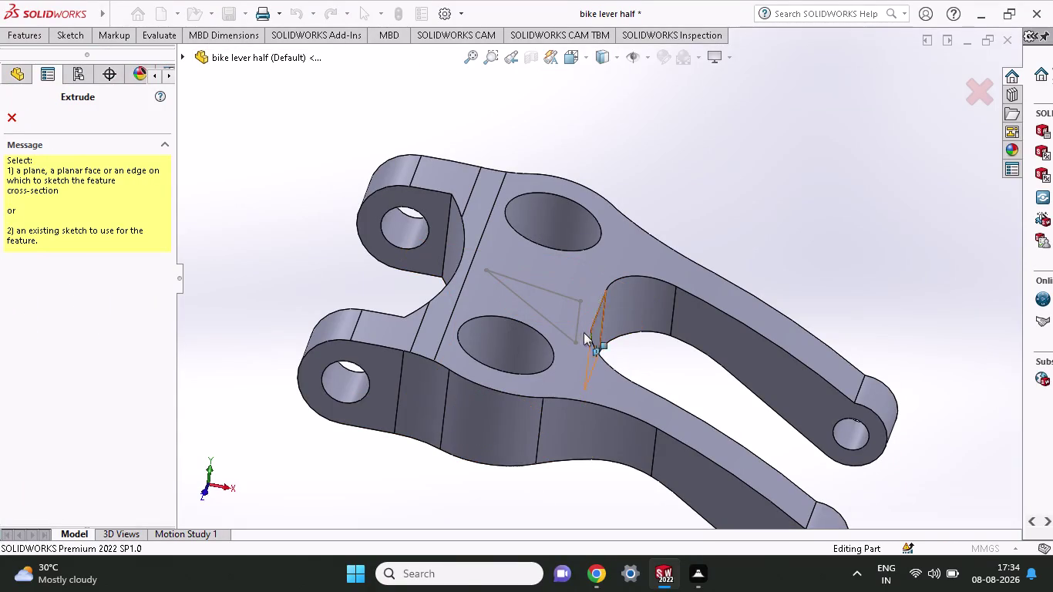
Select the triangular Sketch17, dismiss the low-memory warning and angle the view.
click(552, 293)
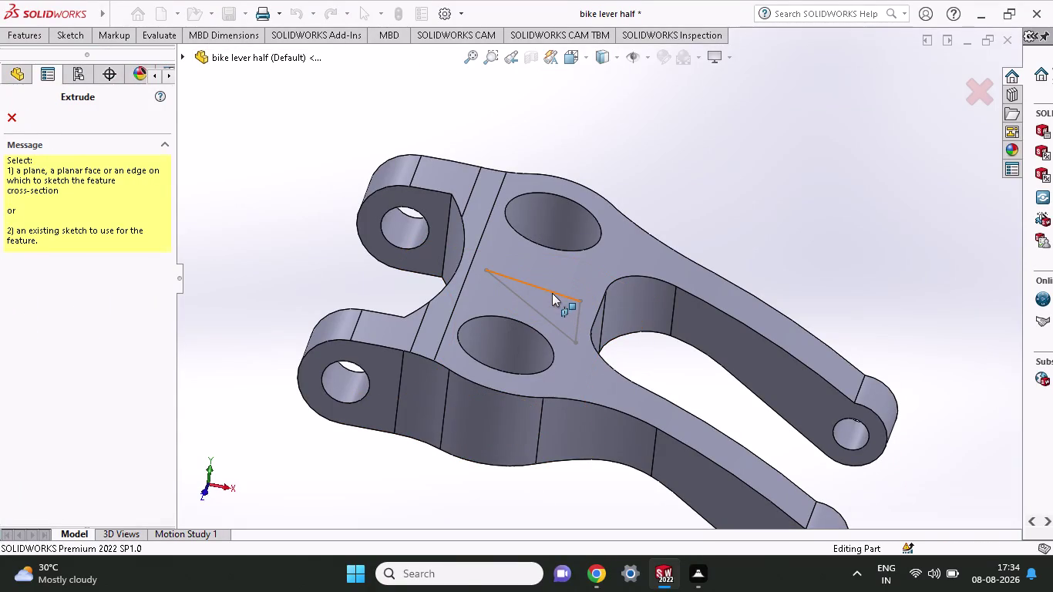
click(638, 178)
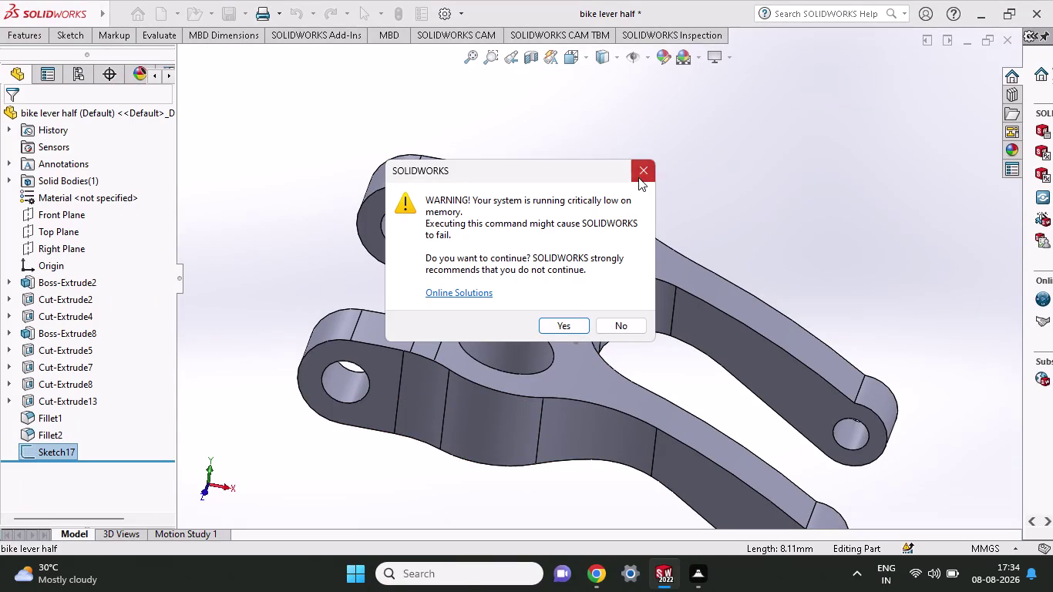
key(ctrl+z)
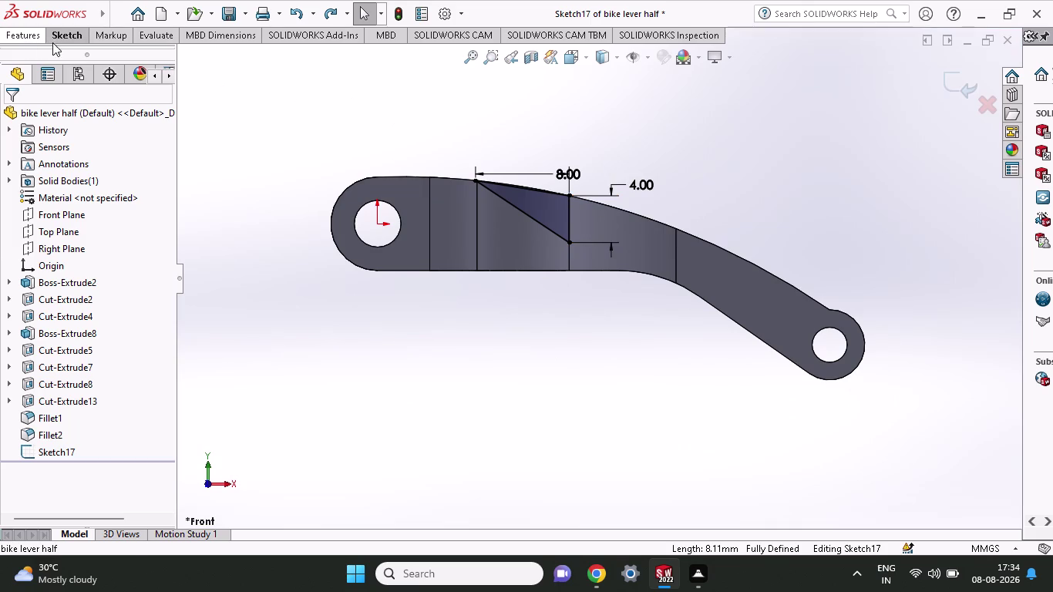
middle_drag(660, 138, 638, 181)
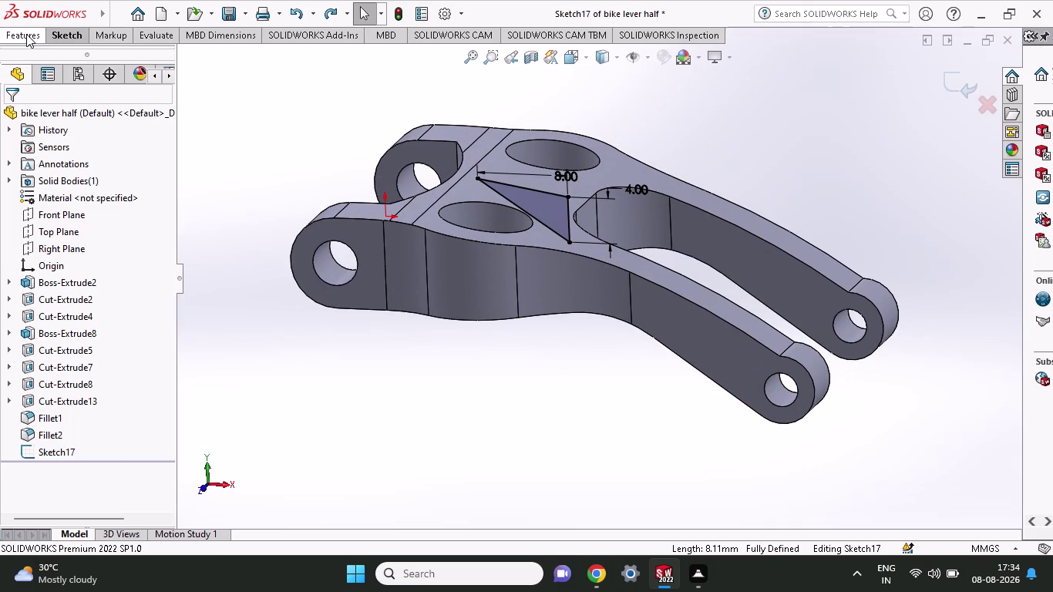
Start a 2.50 mm blind Extruded Cut from Sketch17.
click(26, 34)
click(227, 68)
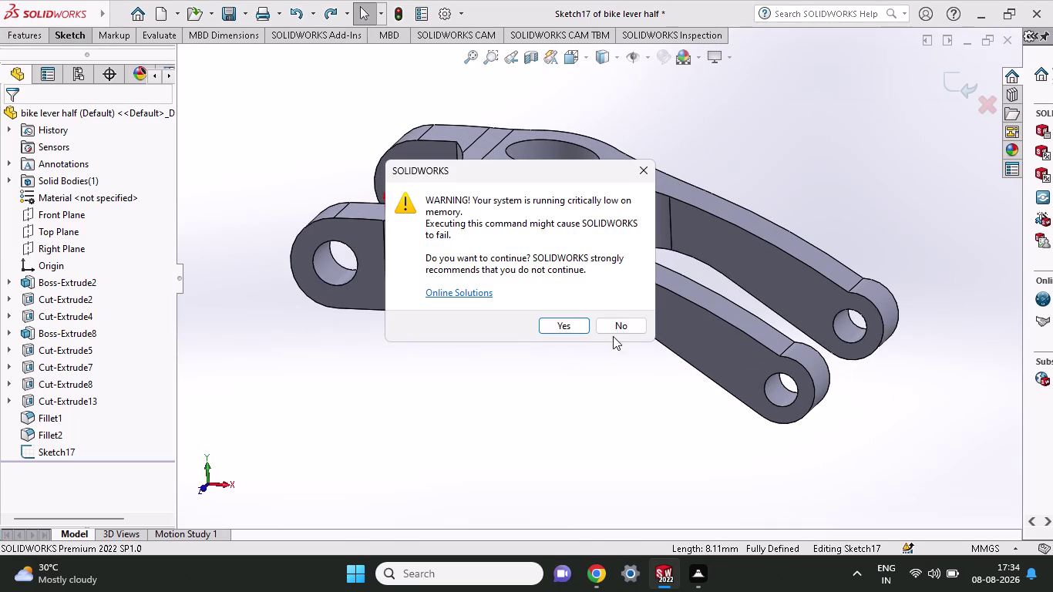
click(613, 329)
click(35, 30)
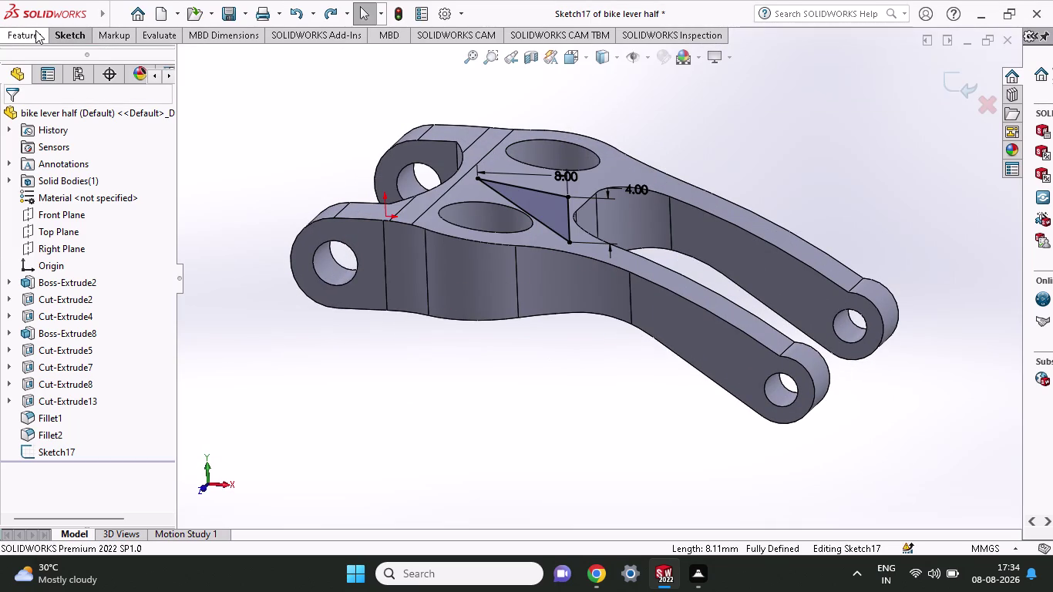
click(214, 77)
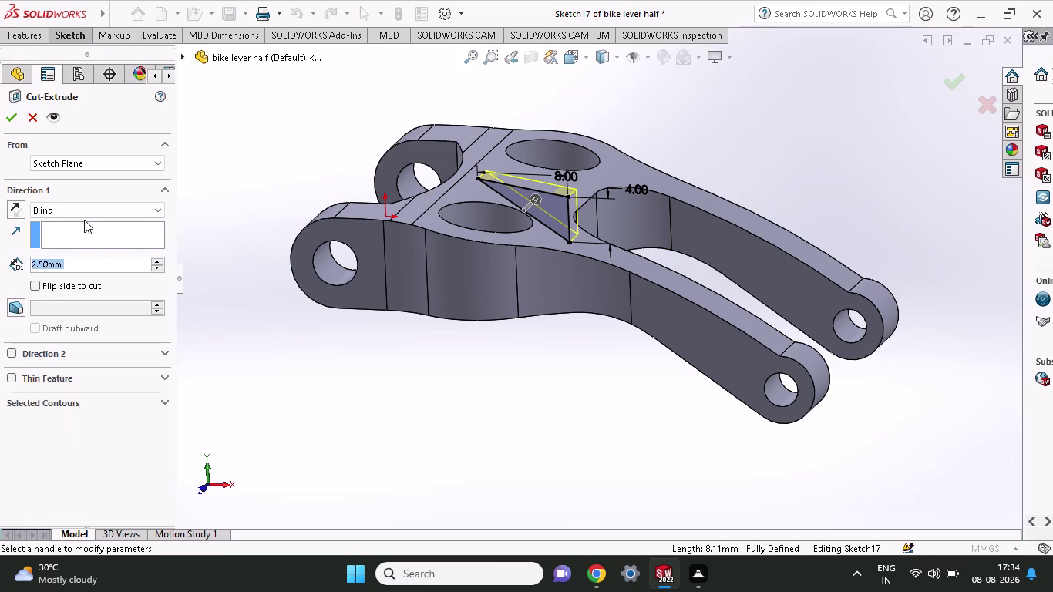
Extend the wedge cut 2.50 mm in Direction 2 as well.
click(9, 354)
click(12, 112)
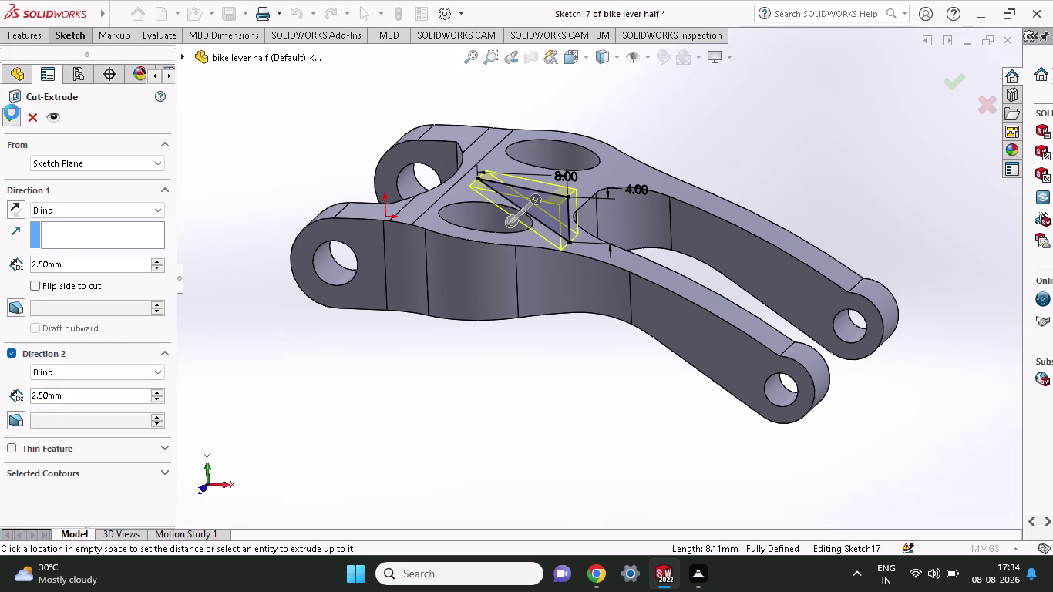
click(543, 99)
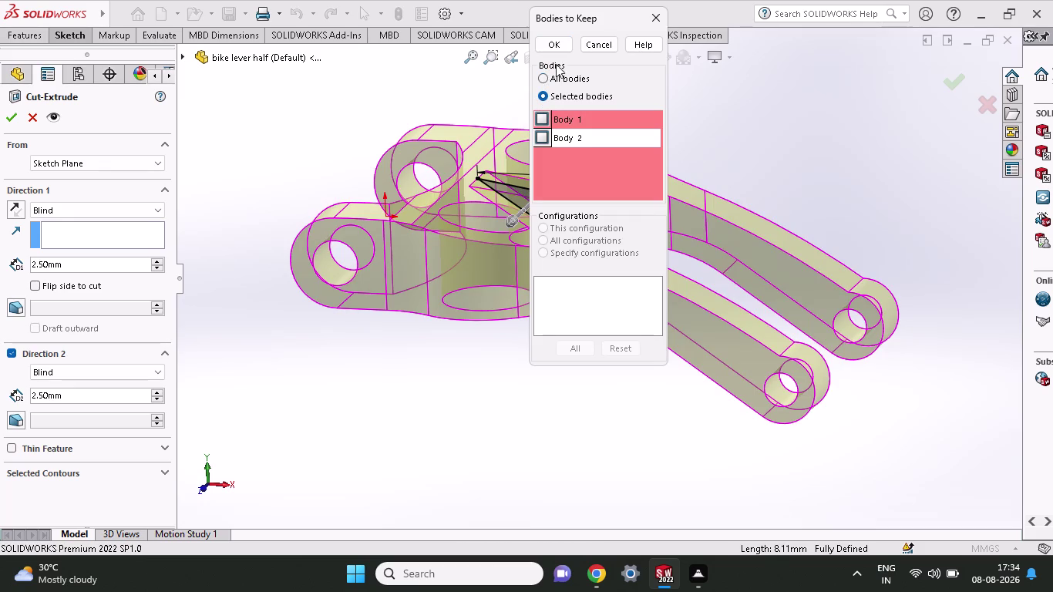
Keep both Body 1 and Body 2 and finish the cut as Cut-Extrude15.
click(557, 47)
click(557, 47)
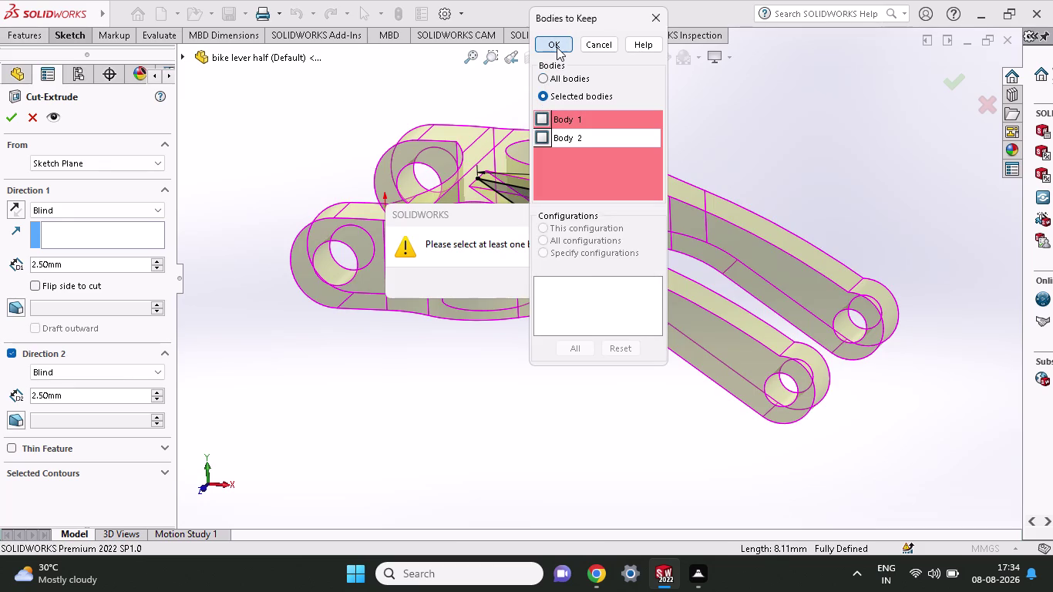
click(542, 117)
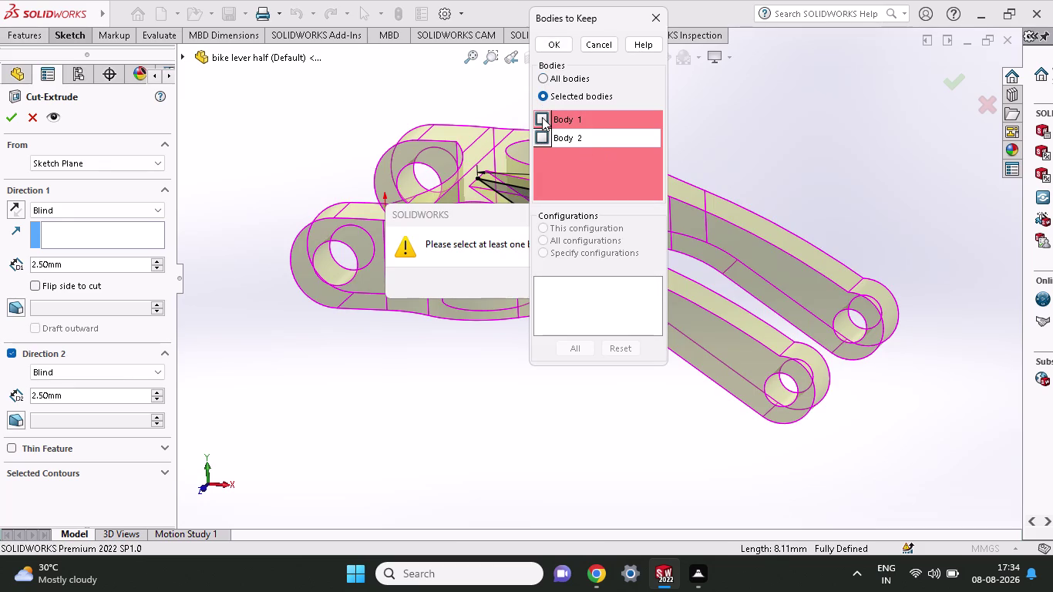
click(544, 134)
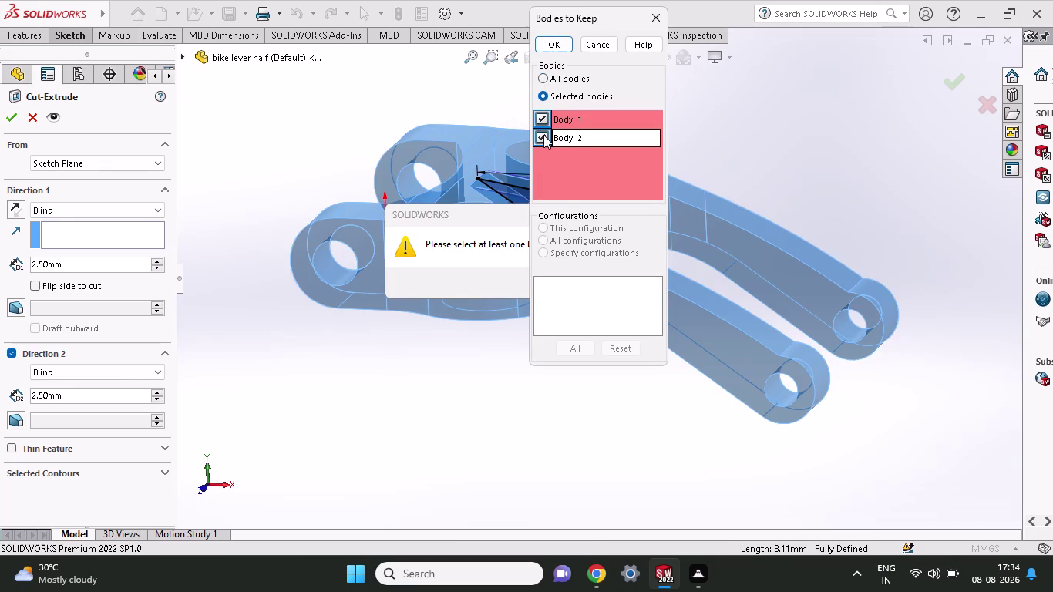
click(566, 348)
click(557, 45)
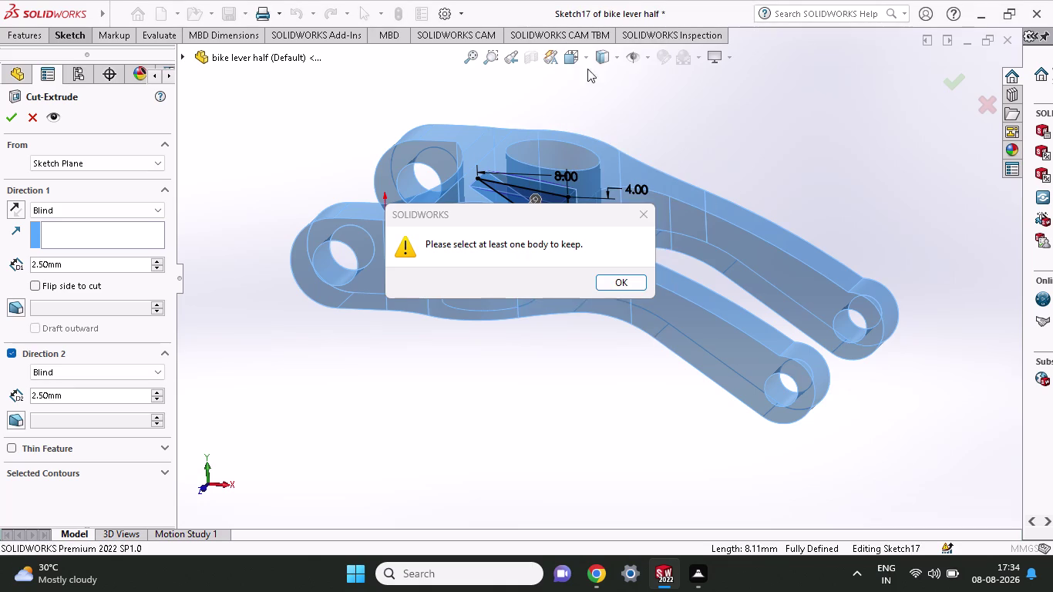
click(617, 283)
click(616, 283)
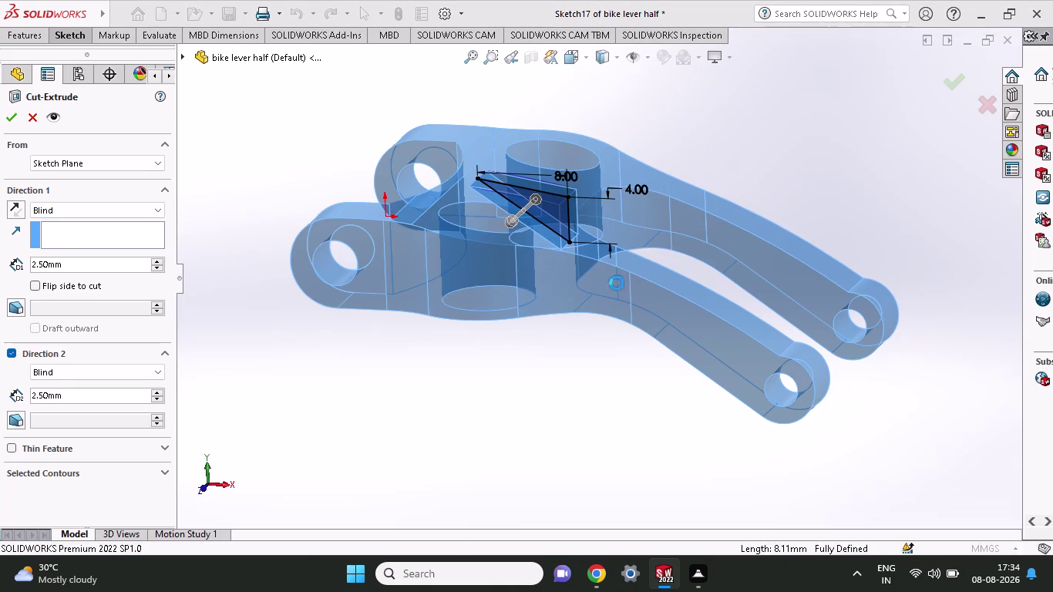
middle_drag(800, 157, 775, 225)
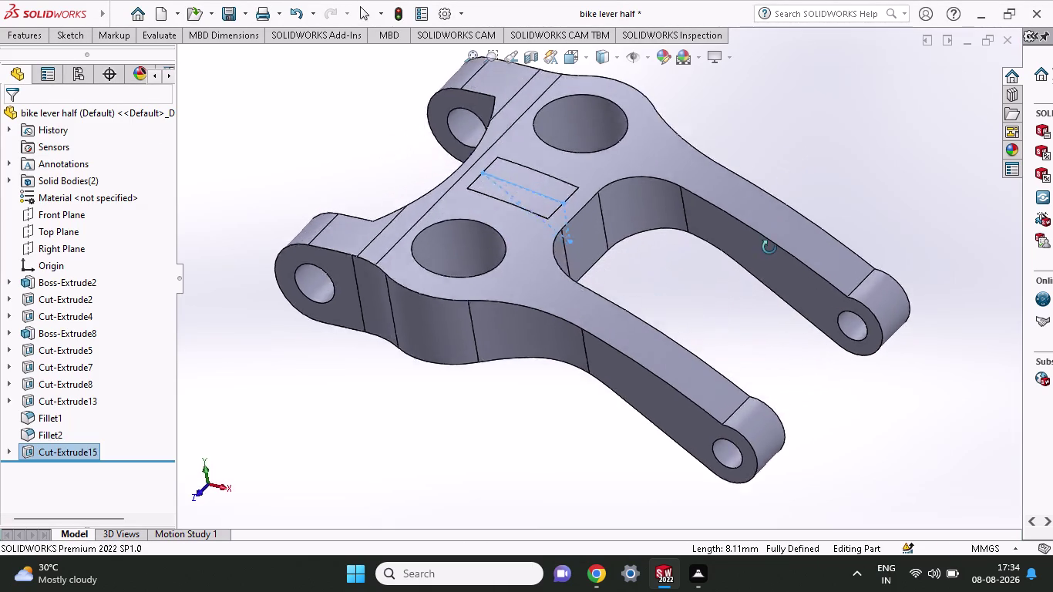
middle_drag(776, 225, 835, 207)
middle_drag(835, 208, 768, 160)
Undo Cut-Extrude15 and dismiss the low-memory warning.
key(ctrl+z)
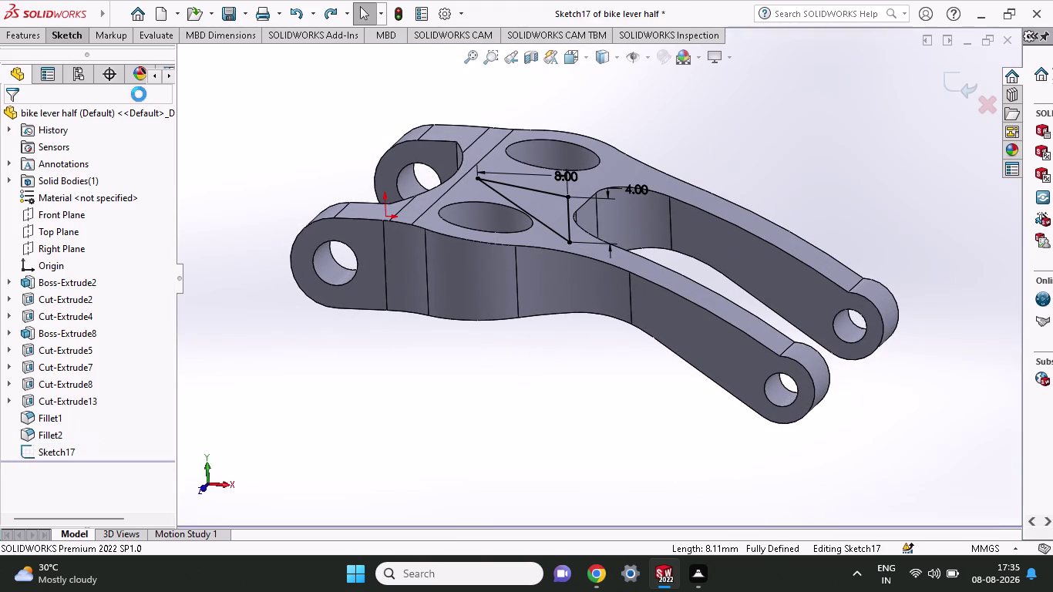
click(67, 40)
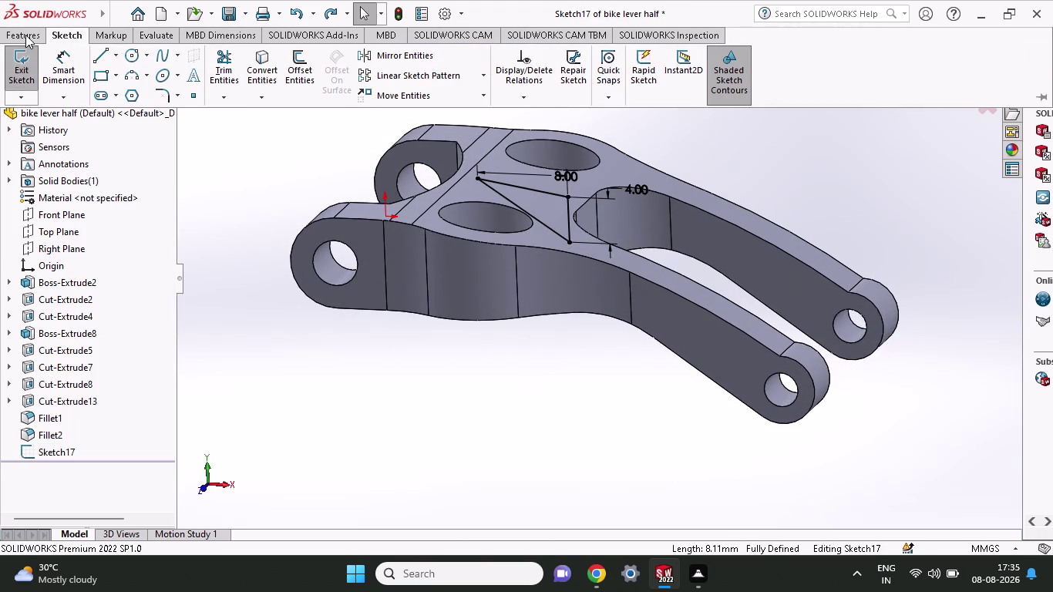
click(25, 35)
click(230, 75)
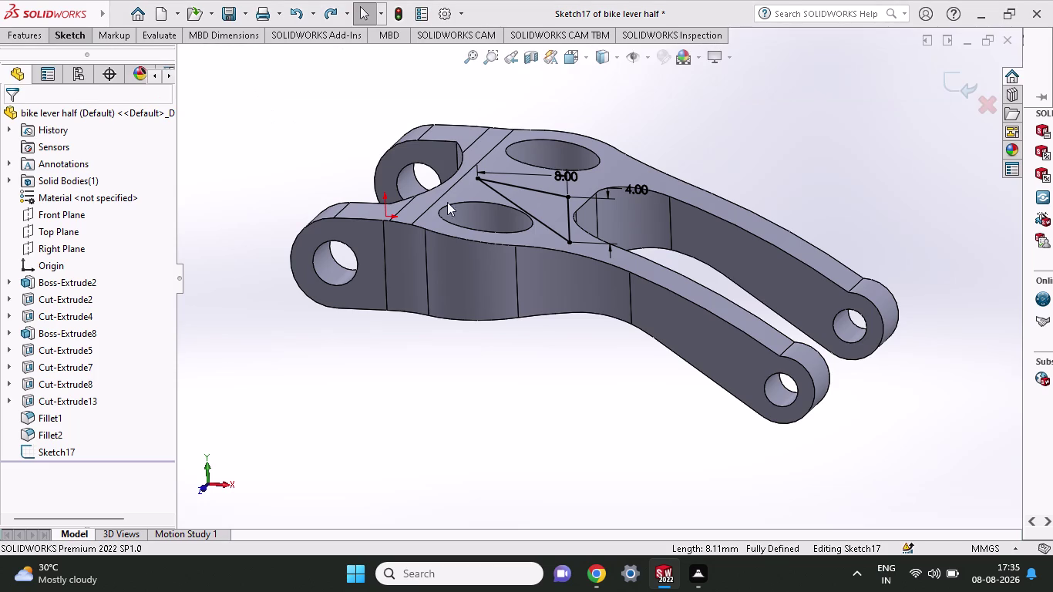
click(602, 323)
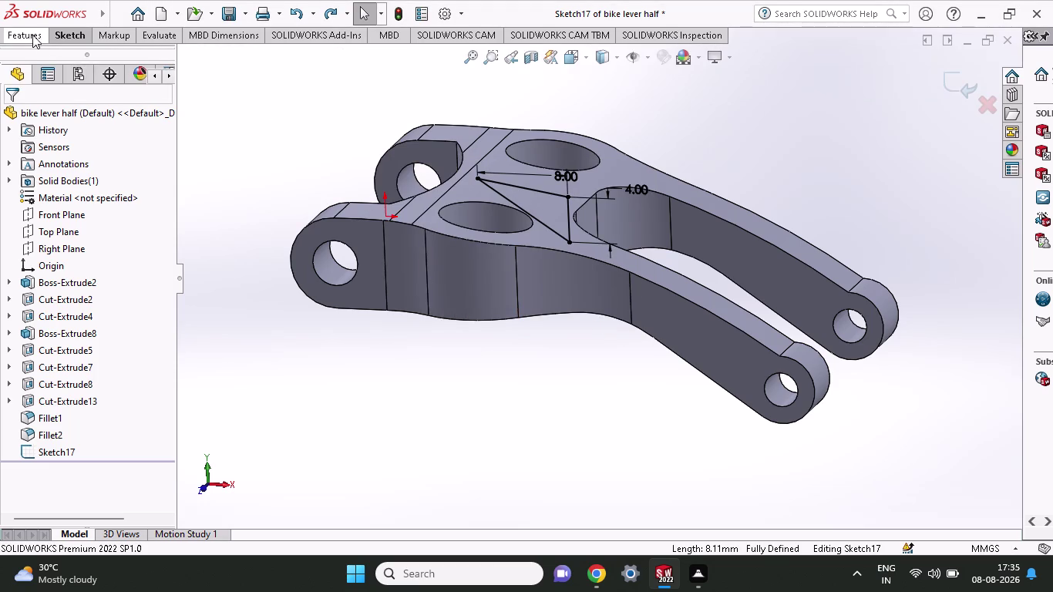
Recreate the Sketch17 Extruded Cut at 2.50 mm in both directions.
click(33, 34)
click(218, 63)
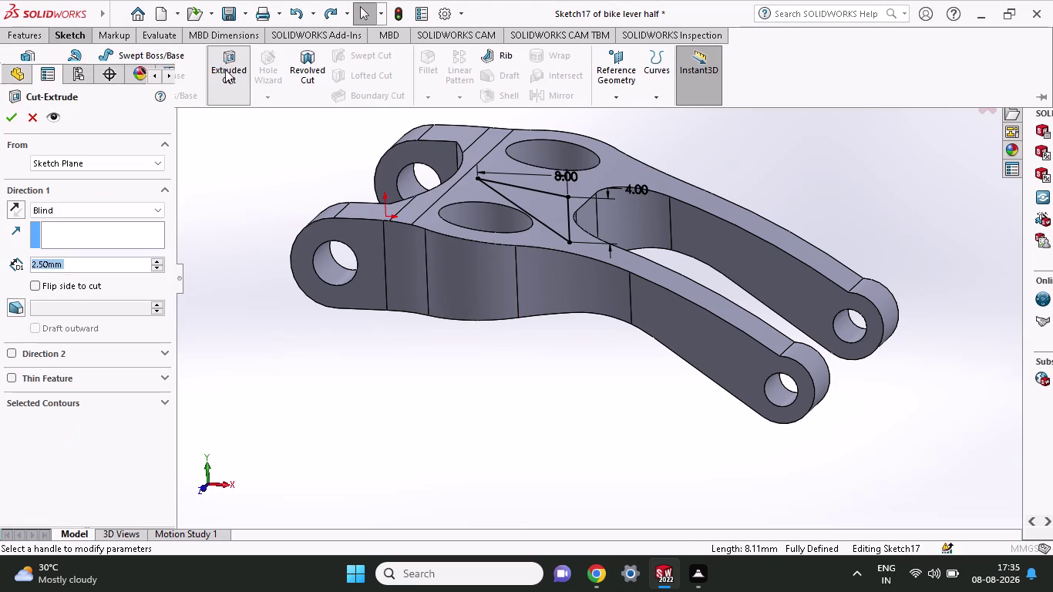
middle_drag(866, 155, 849, 205)
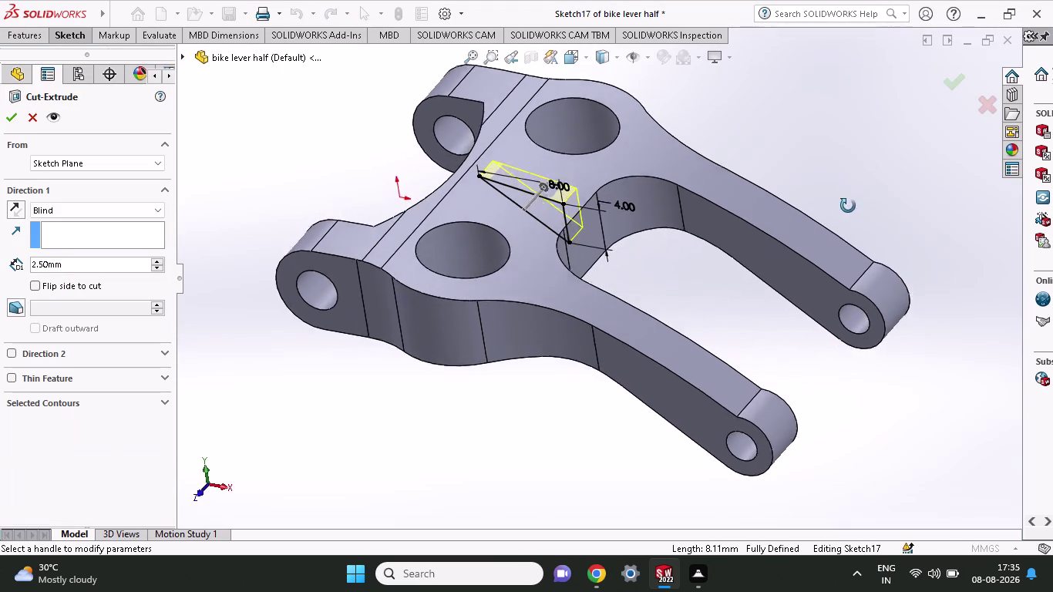
middle_drag(849, 205, 849, 205)
scroll(down, 3)
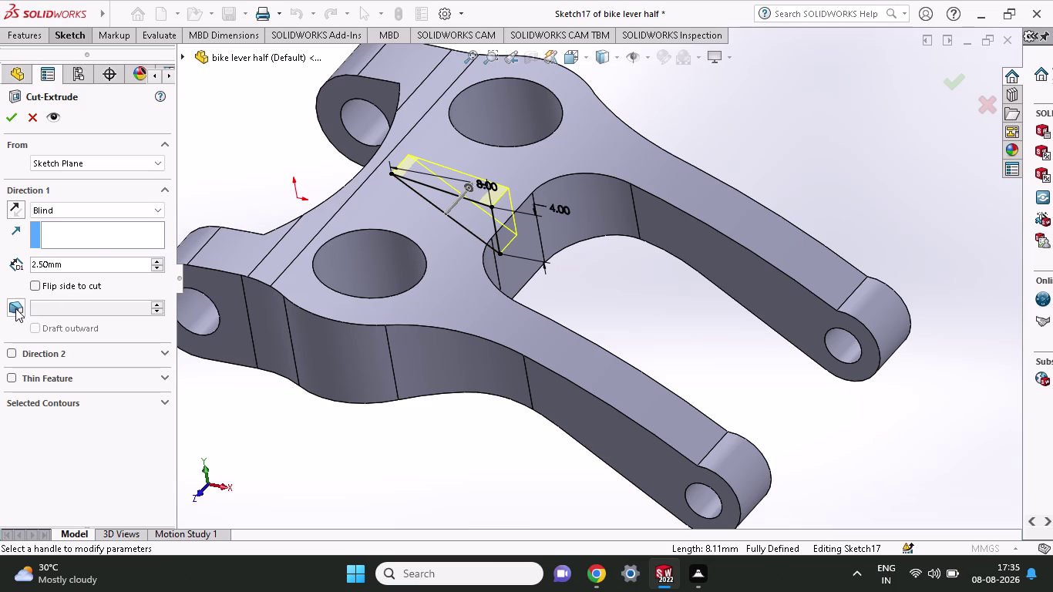
click(4, 351)
click(11, 353)
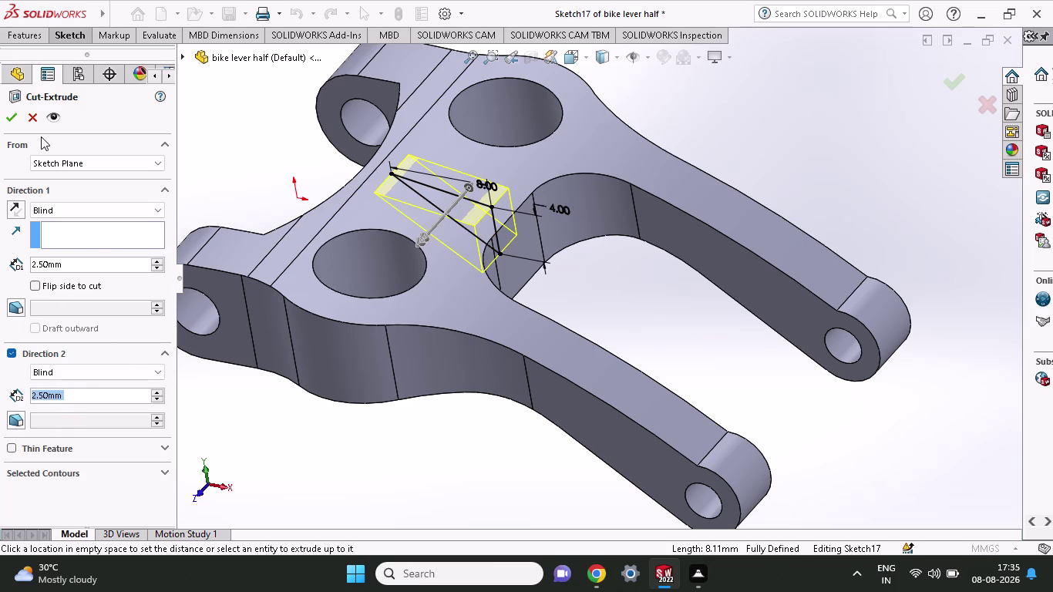
click(6, 117)
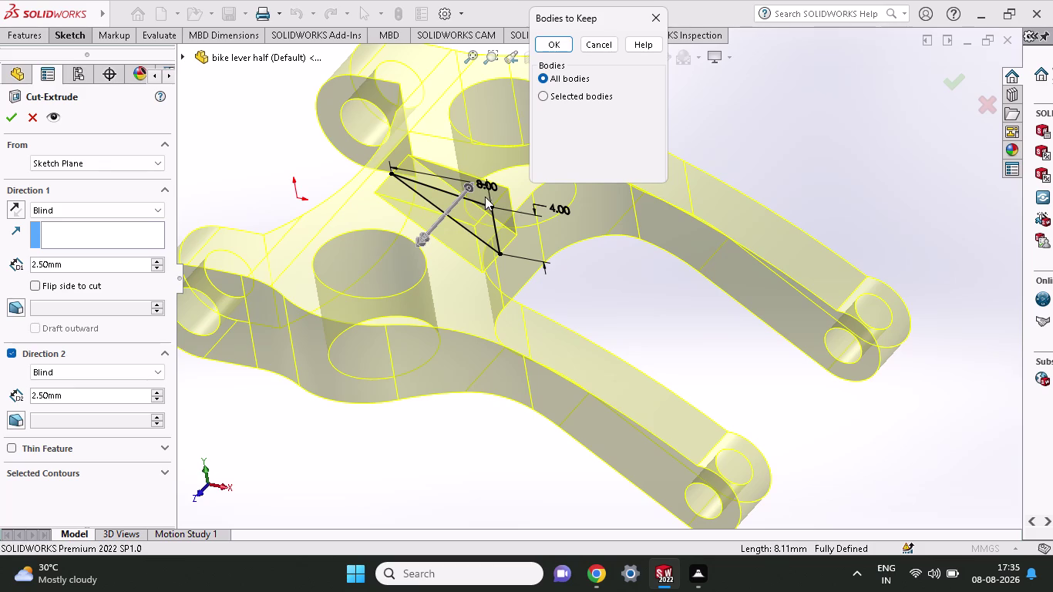
Keep only Body 2 to apply Cut-Extrude16, then undo the resulting sliver.
click(549, 94)
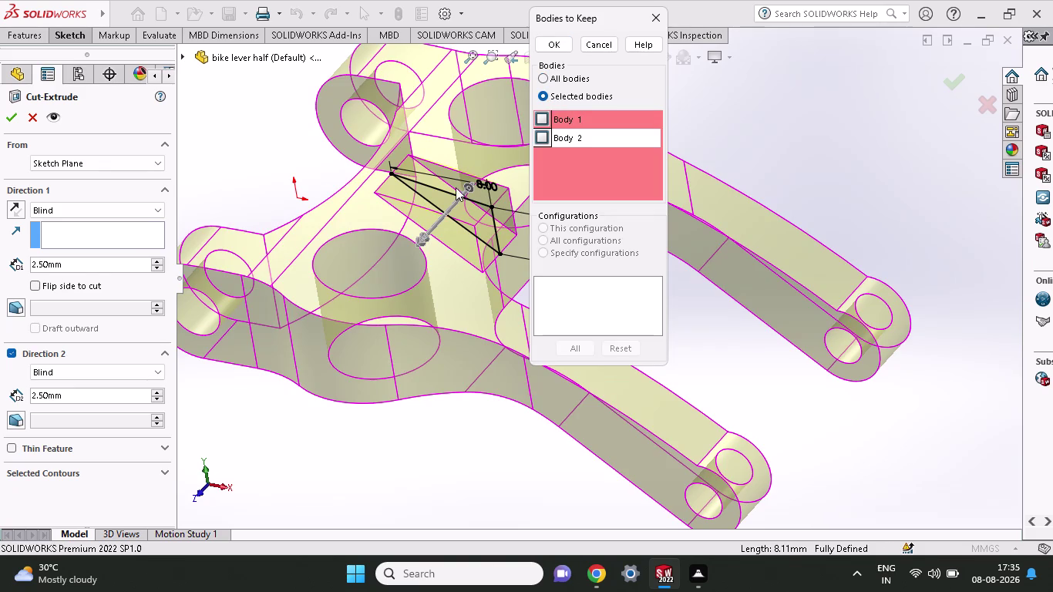
click(539, 119)
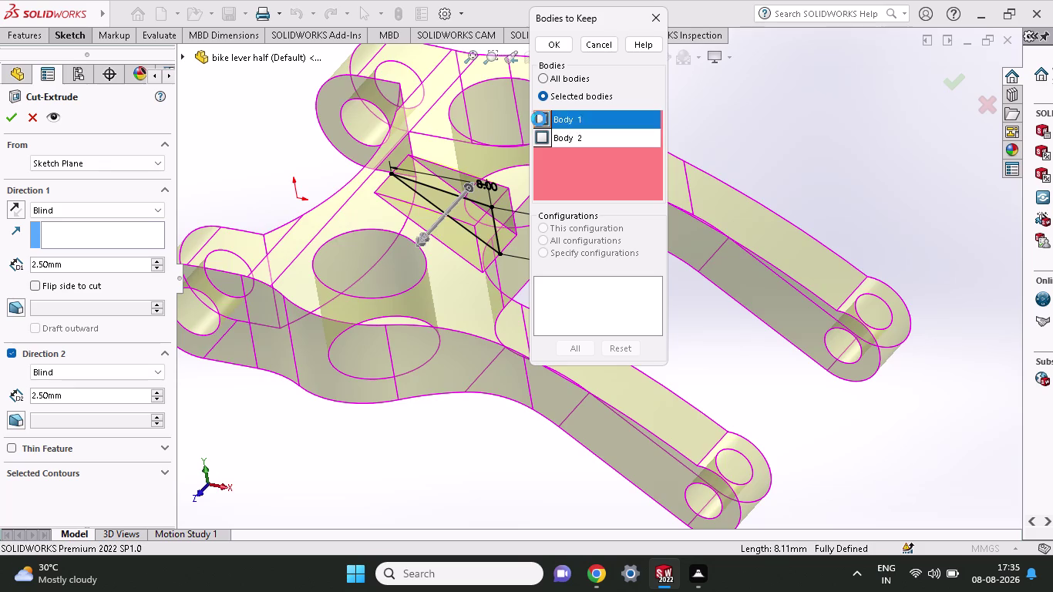
click(544, 137)
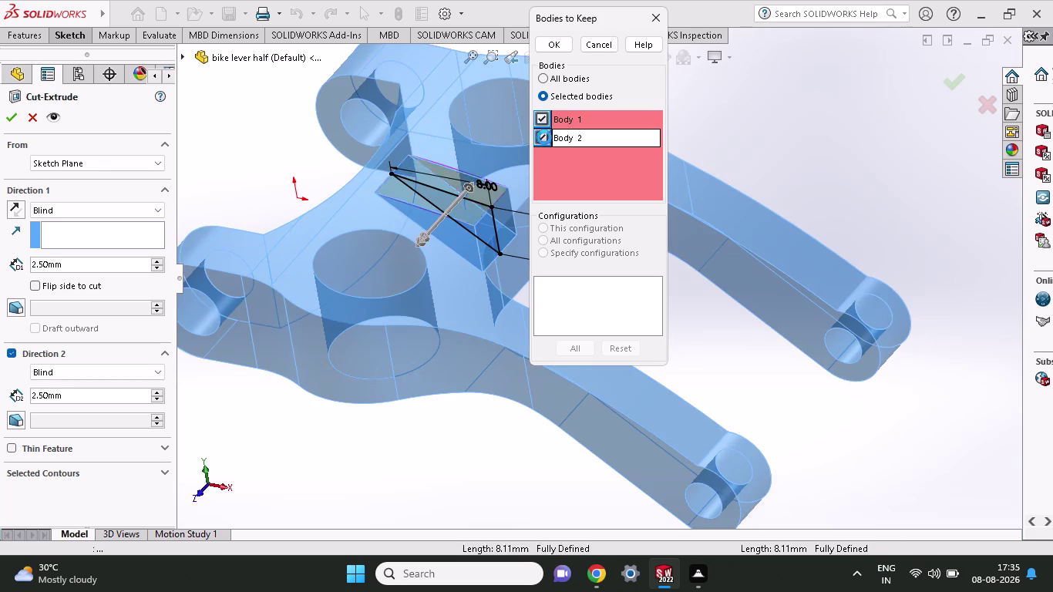
click(548, 118)
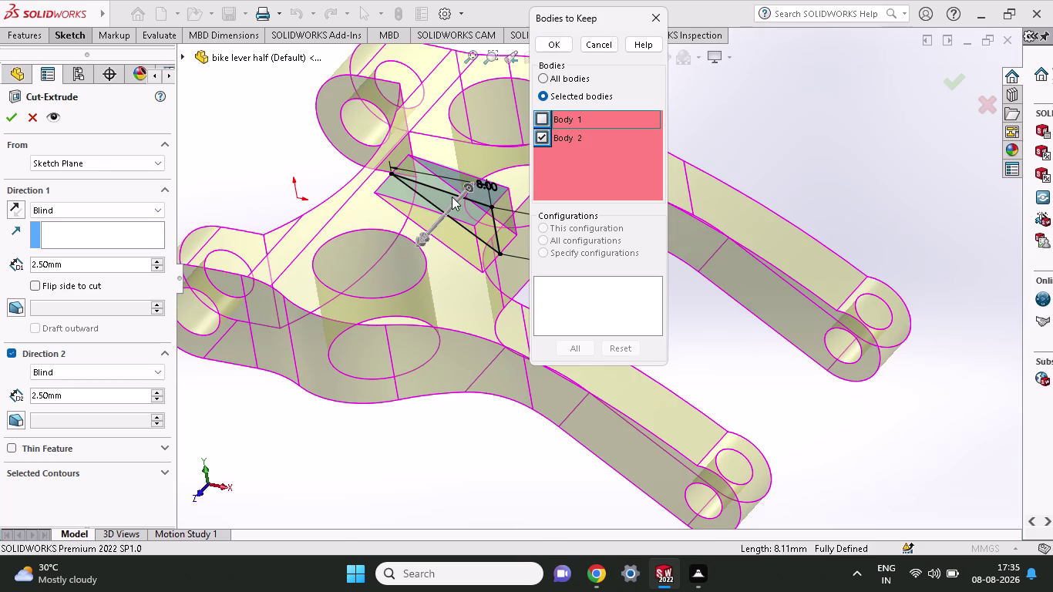
click(544, 116)
click(545, 138)
click(544, 138)
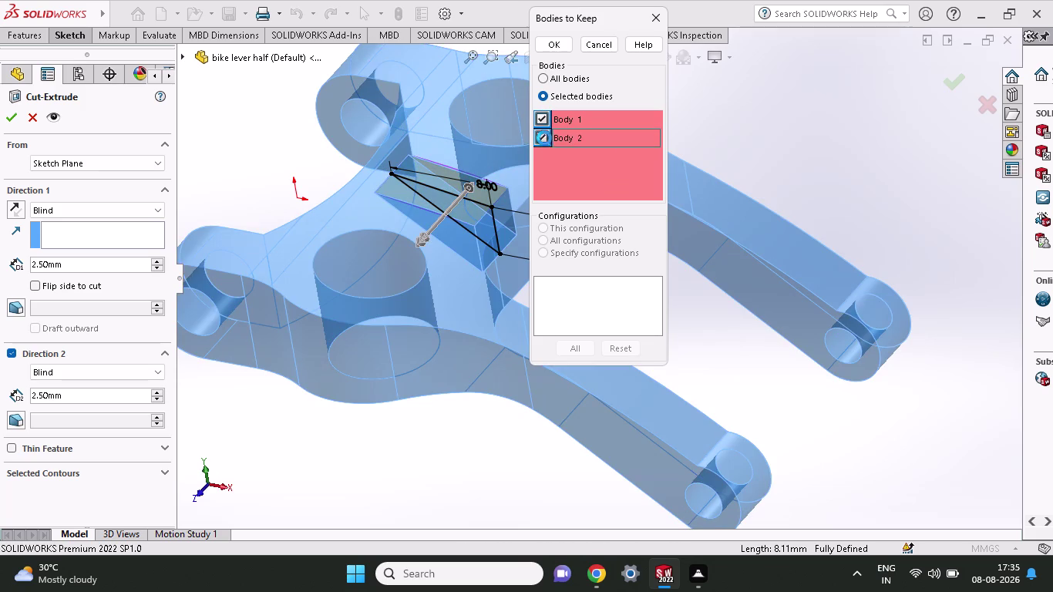
click(542, 120)
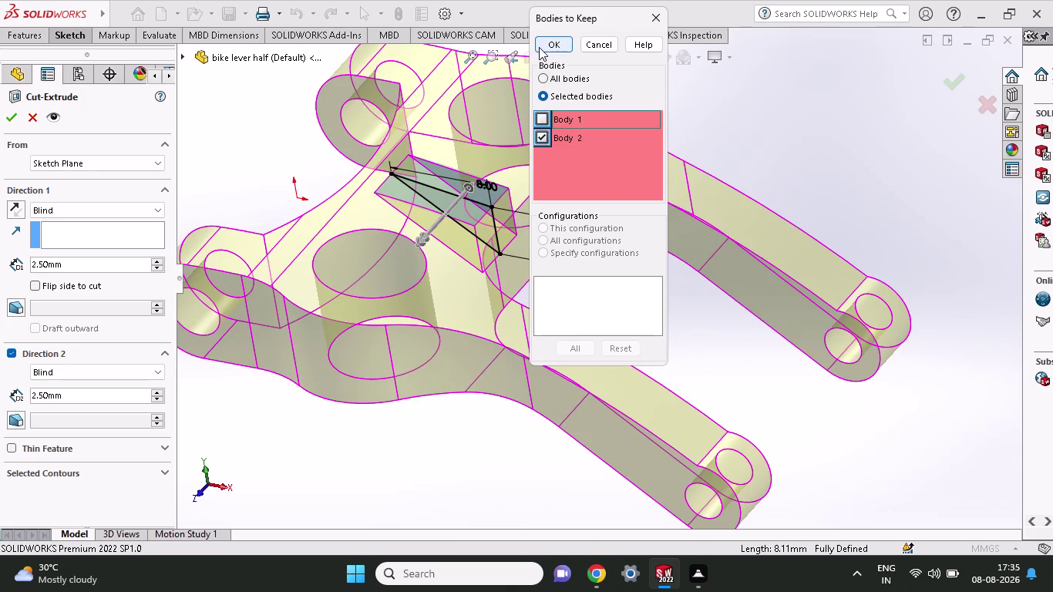
click(539, 46)
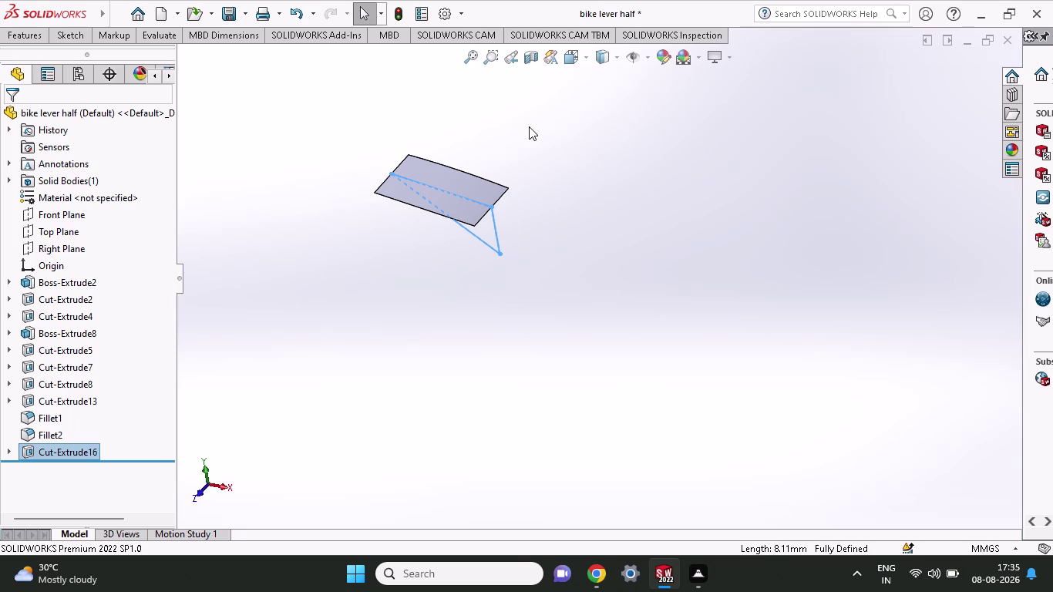
key(ctrl+z)
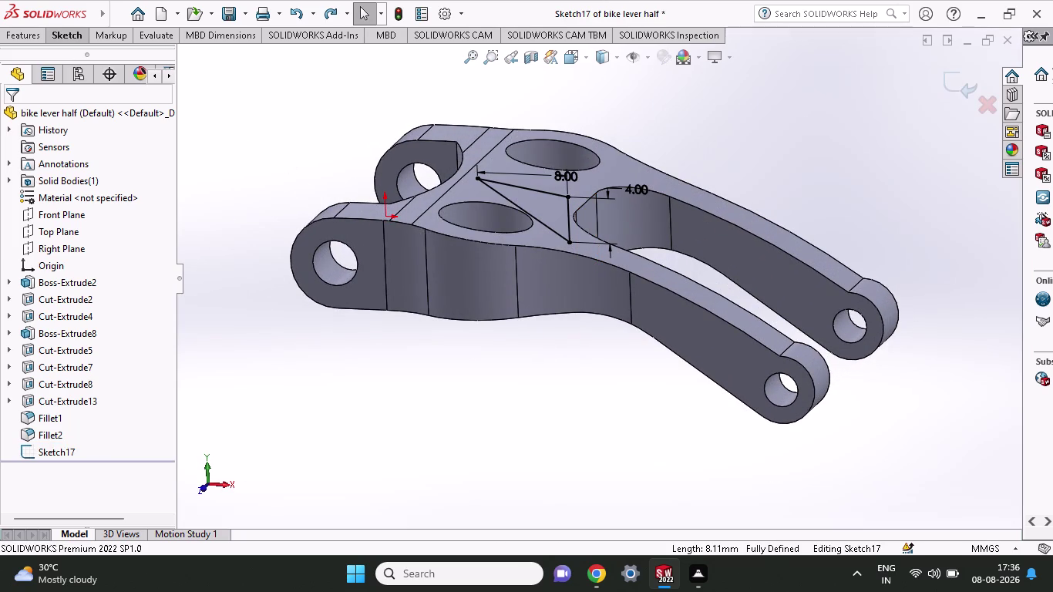
Start an Extruded Cut from Sketch17 at 2.50 mm in both directions.
click(77, 38)
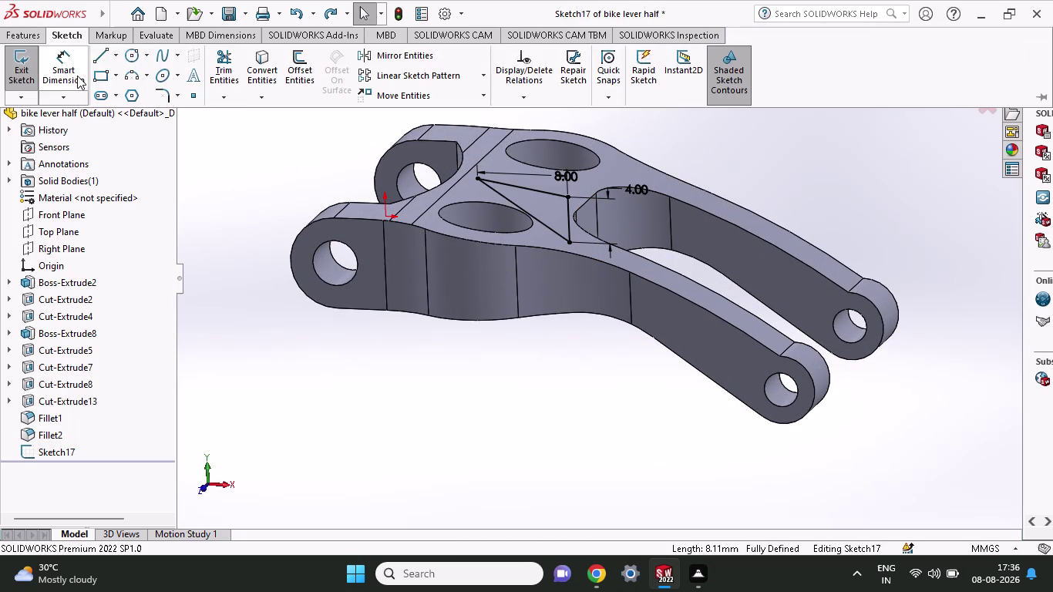
click(21, 30)
click(224, 63)
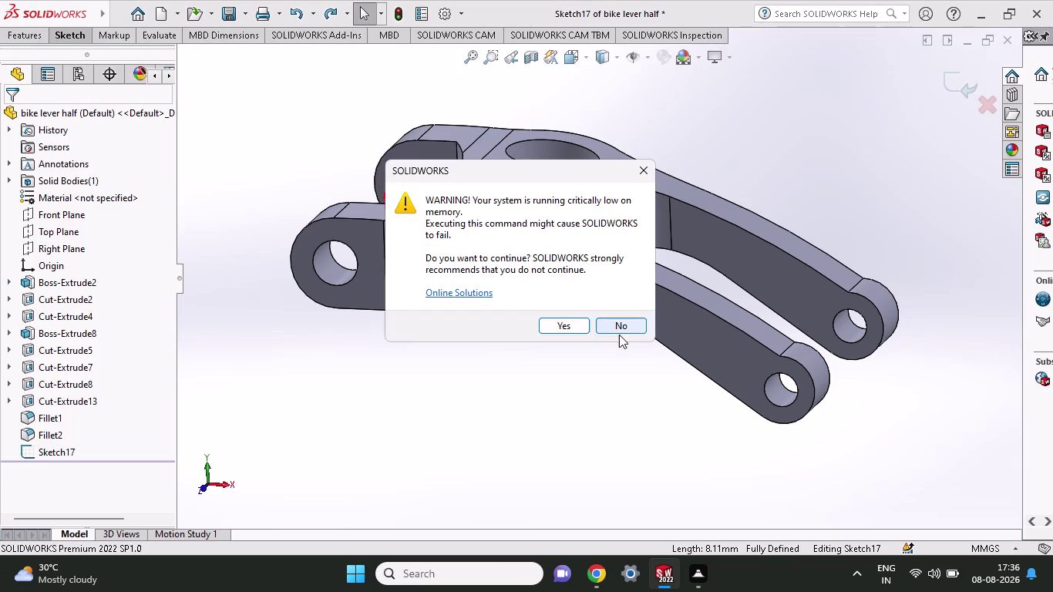
click(613, 326)
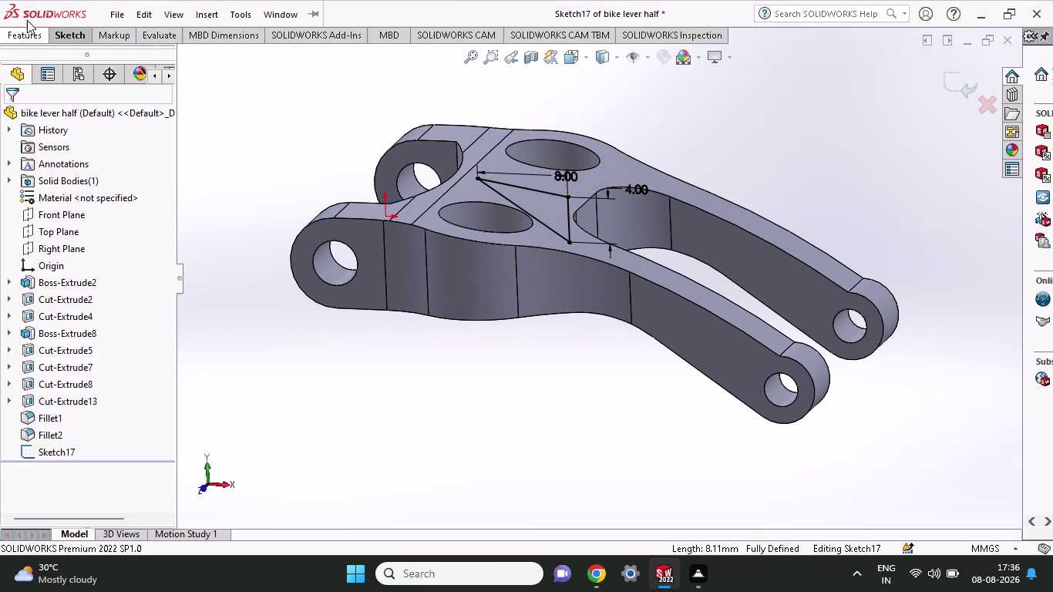
click(27, 28)
click(242, 67)
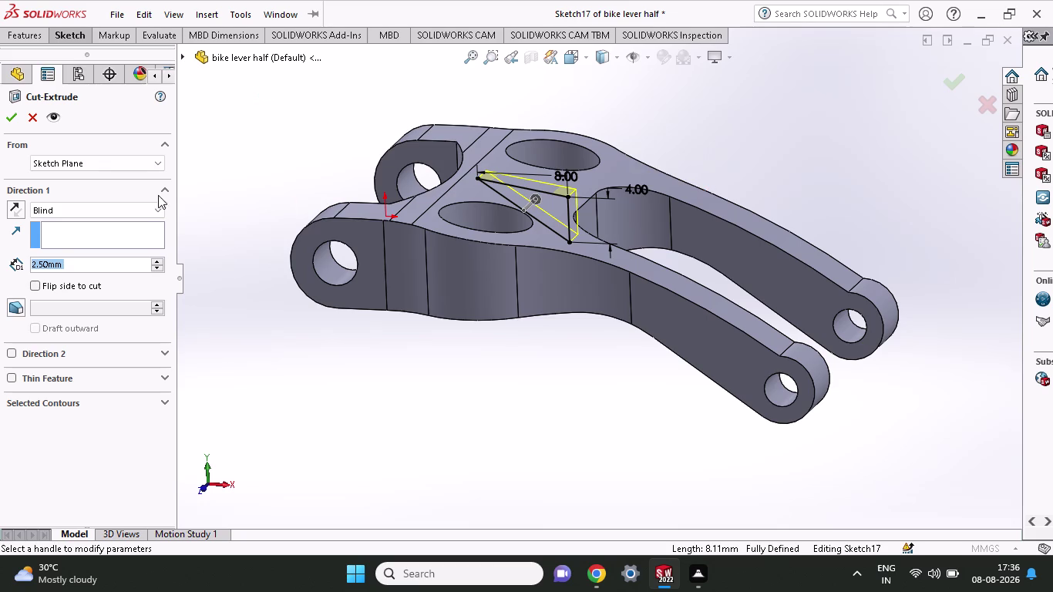
click(15, 354)
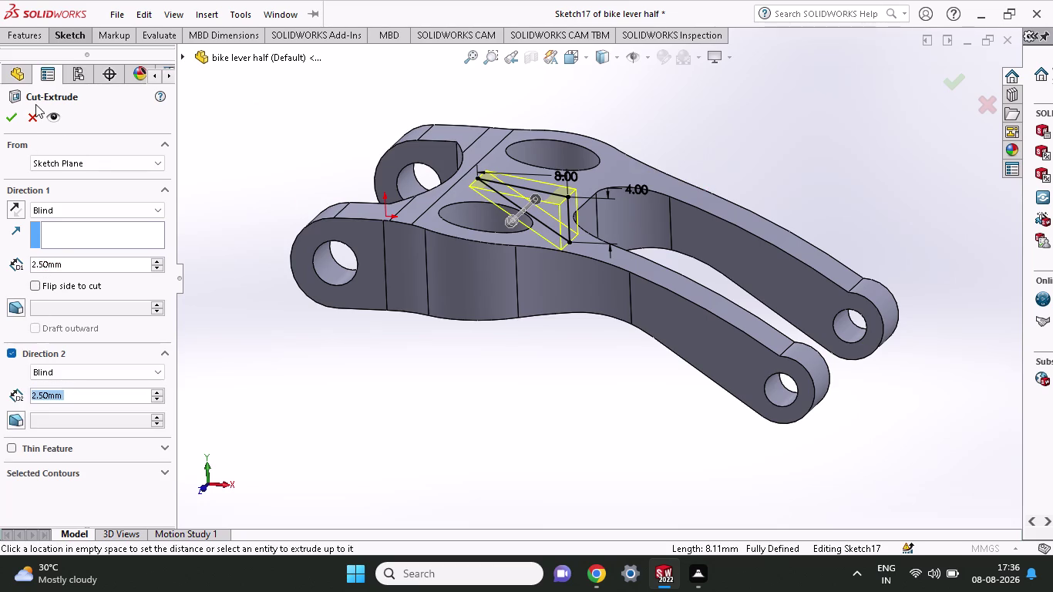
click(13, 117)
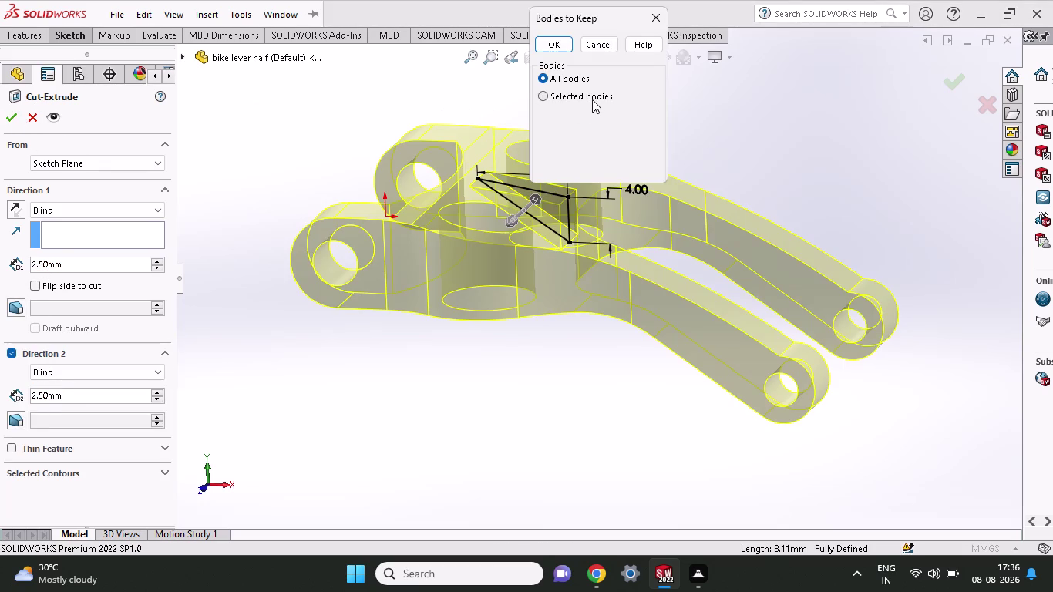
Keep Body 1 and Body 2 selected, creating Cut-Extrude17.
click(577, 98)
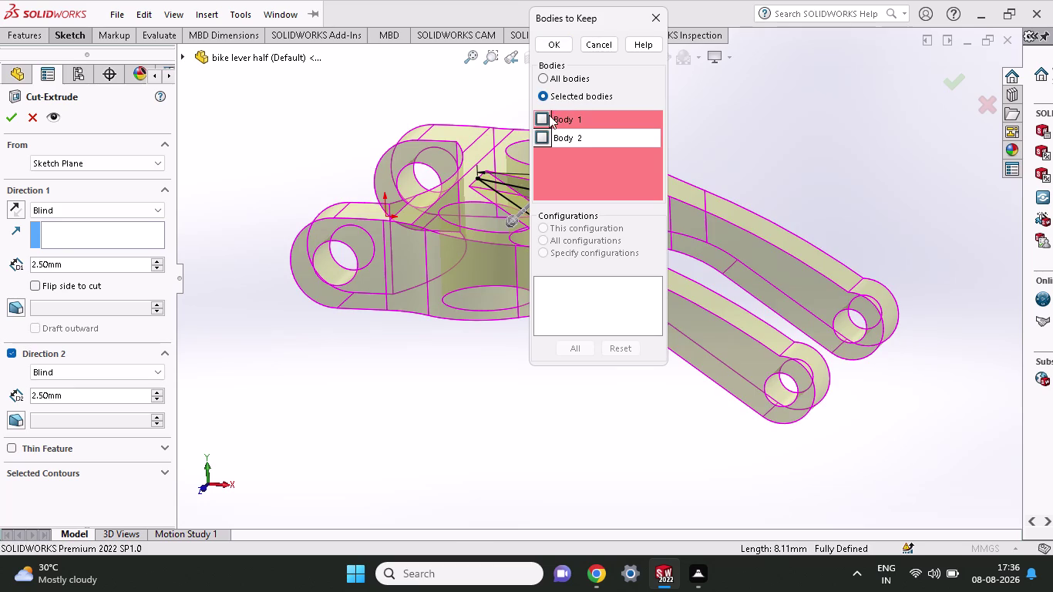
click(544, 119)
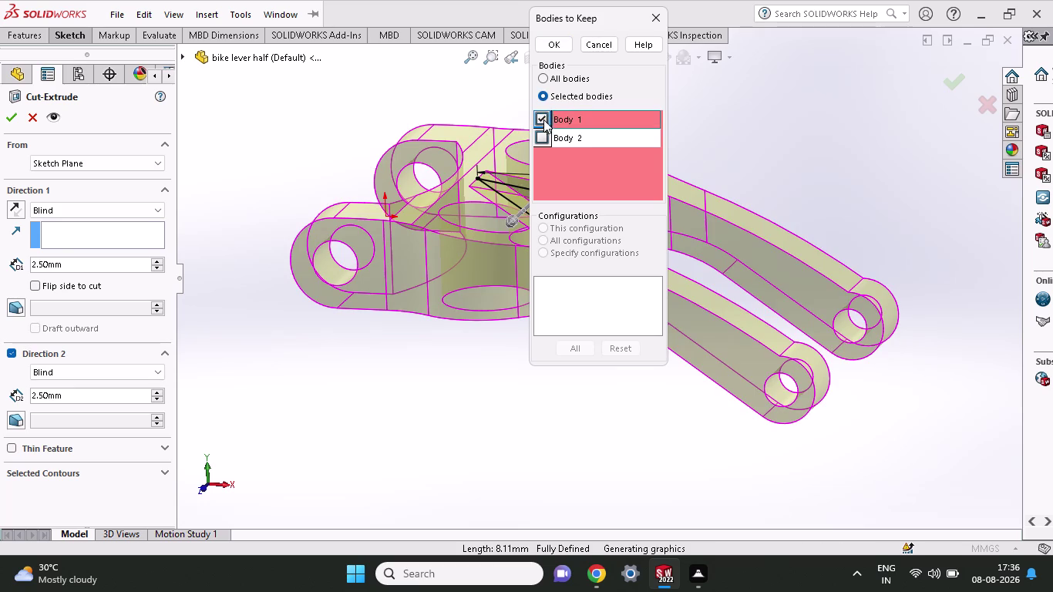
click(543, 138)
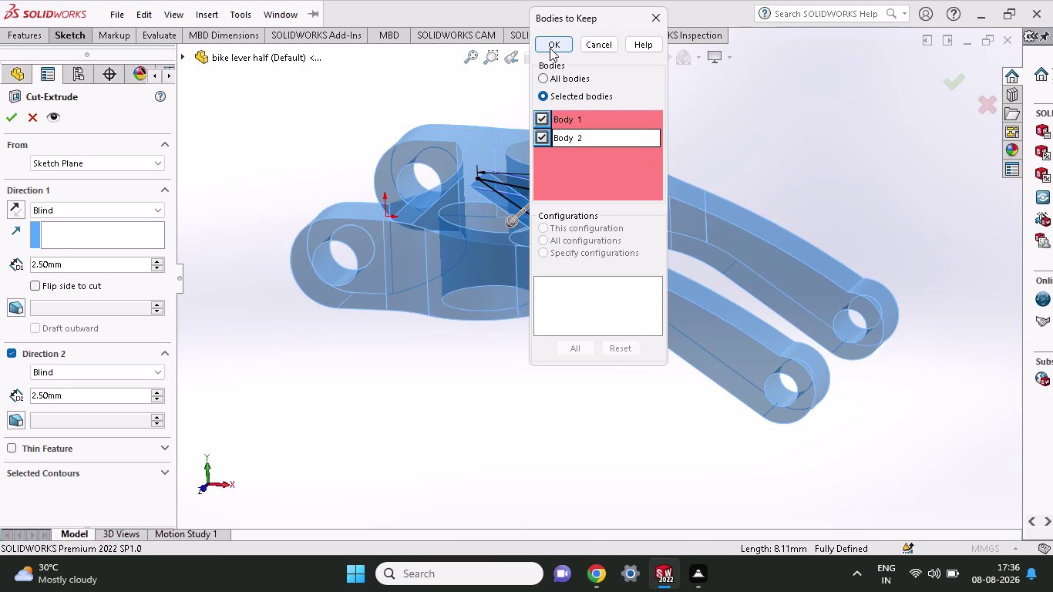
click(540, 43)
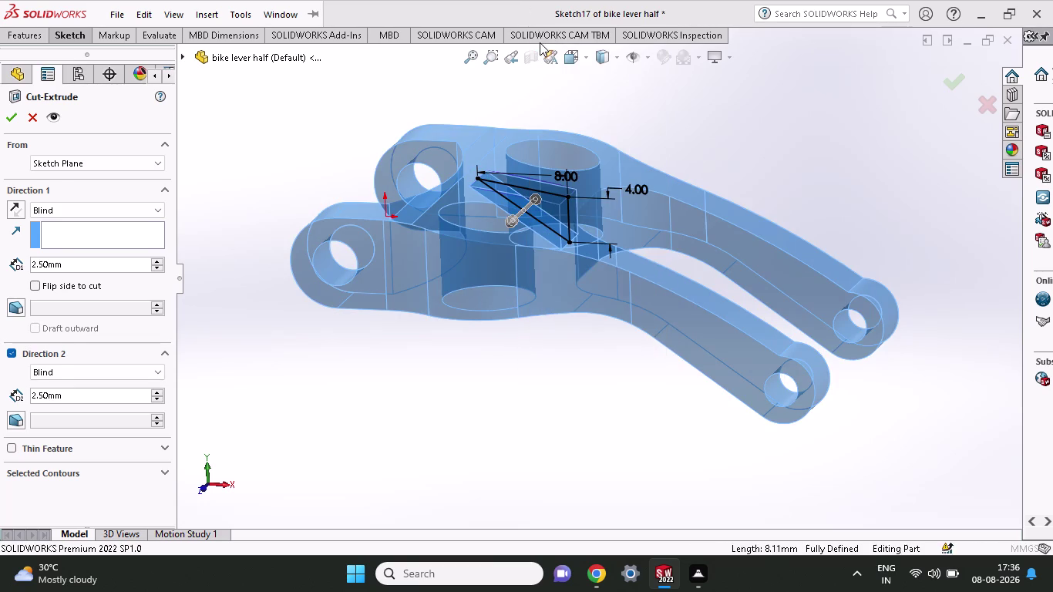
middle_drag(731, 113, 684, 198)
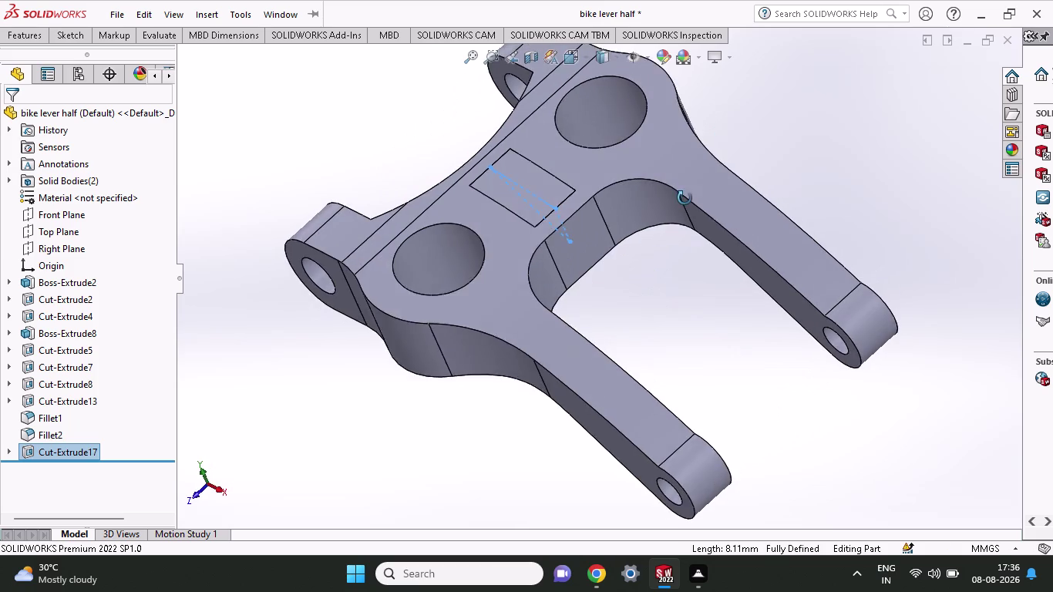
Undo Cut-Extrude17, returning to Sketch17 on the single-body lever.
middle_drag(684, 198, 716, 231)
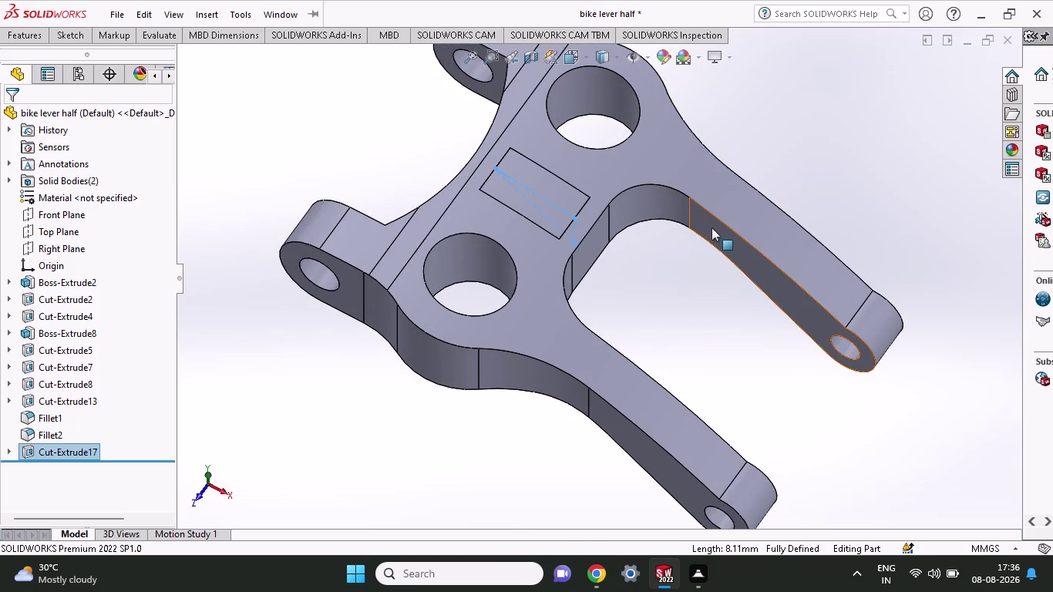
key(ctrl+z)
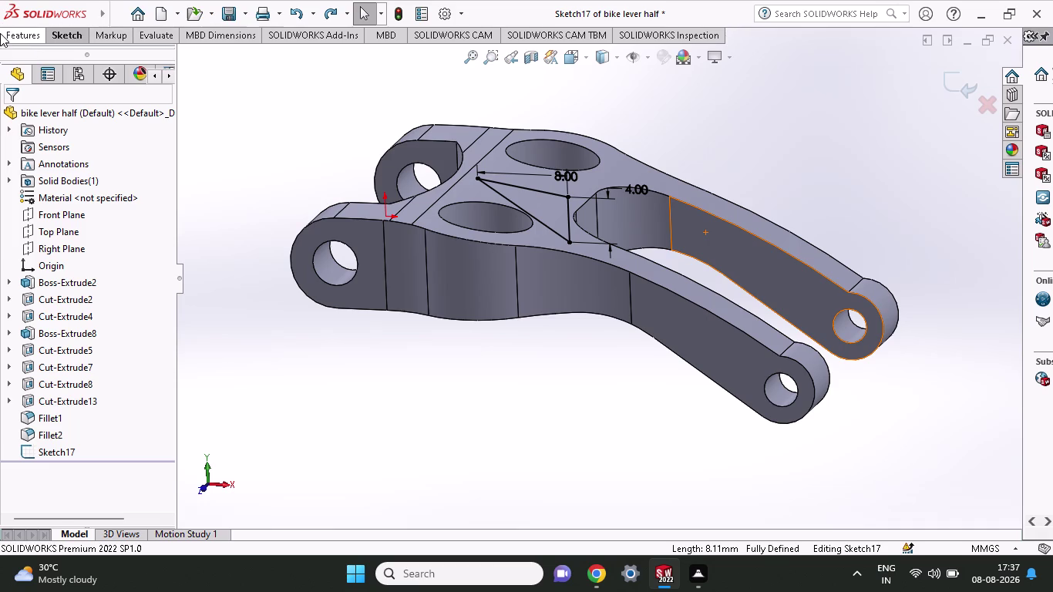
Start a Sketch17 Extruded Cut with Mid Plane end condition and 5 mm depth.
click(9, 31)
click(216, 65)
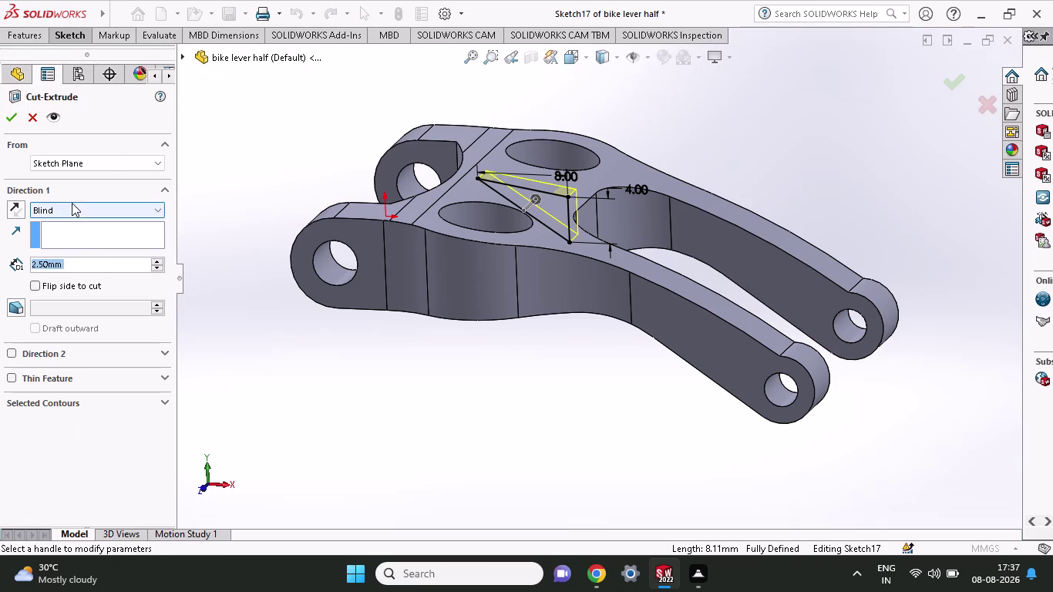
click(71, 207)
click(66, 310)
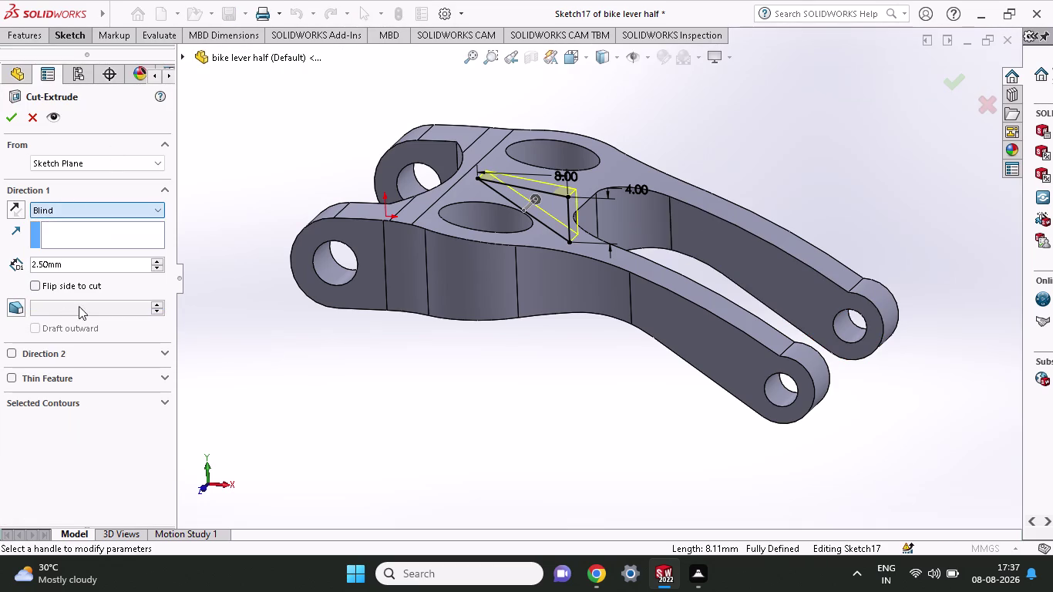
click(68, 208)
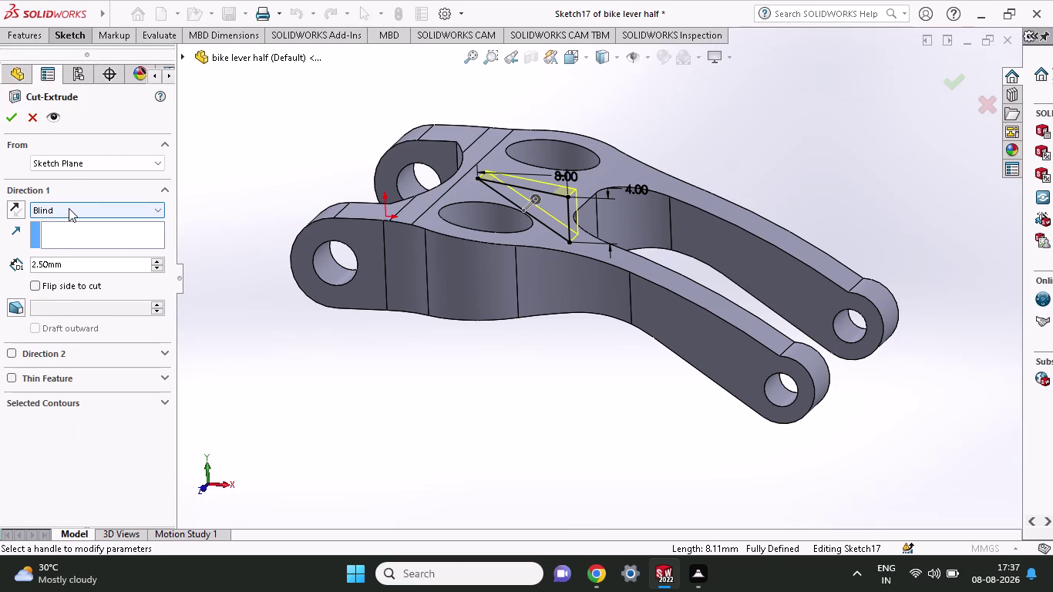
click(71, 308)
drag(69, 267, 12, 269)
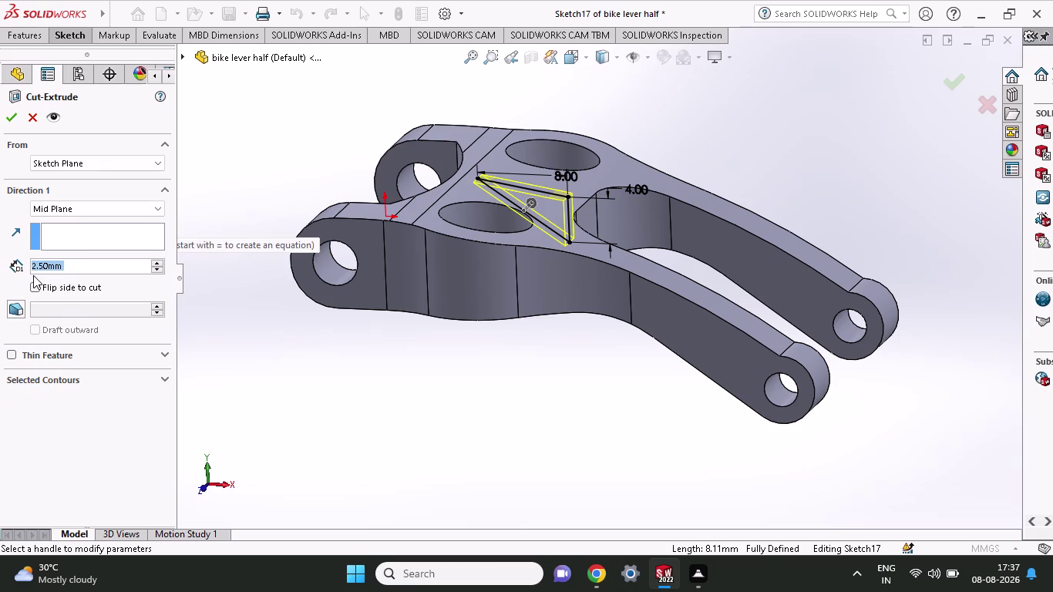
key(5)
click(7, 117)
click(7, 117)
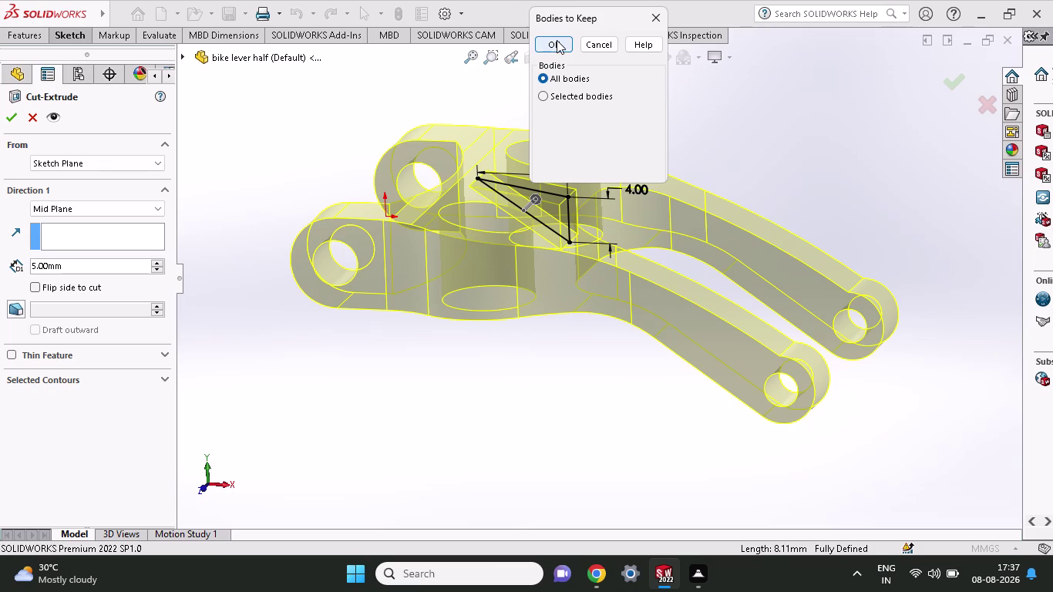
Try different Bodies to Keep selections, ending back at All bodies.
click(569, 97)
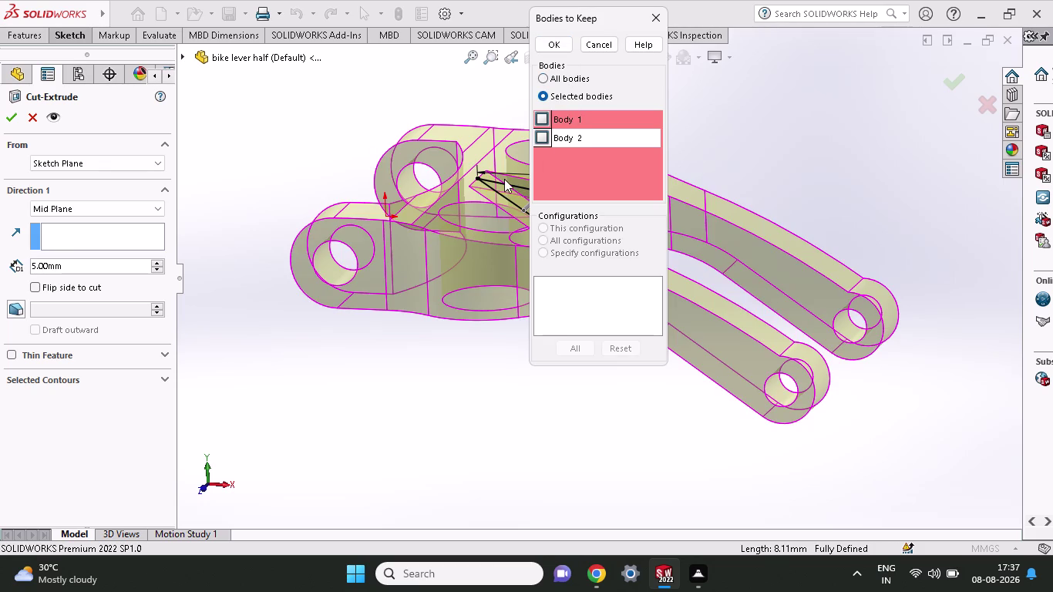
click(546, 225)
click(546, 232)
click(567, 310)
click(386, 256)
click(535, 136)
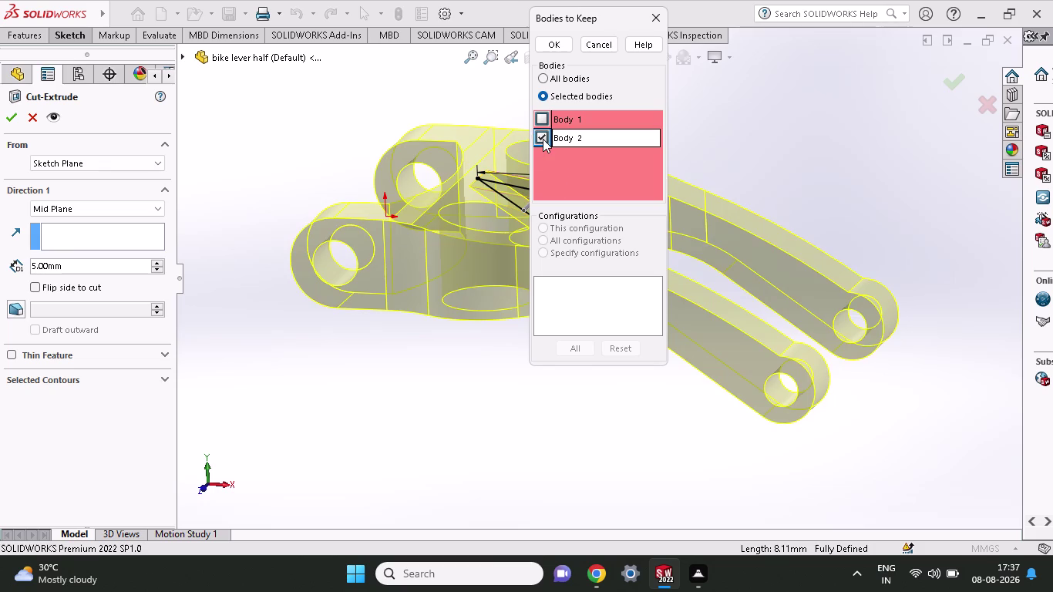
middle_drag(781, 138, 736, 191)
click(542, 116)
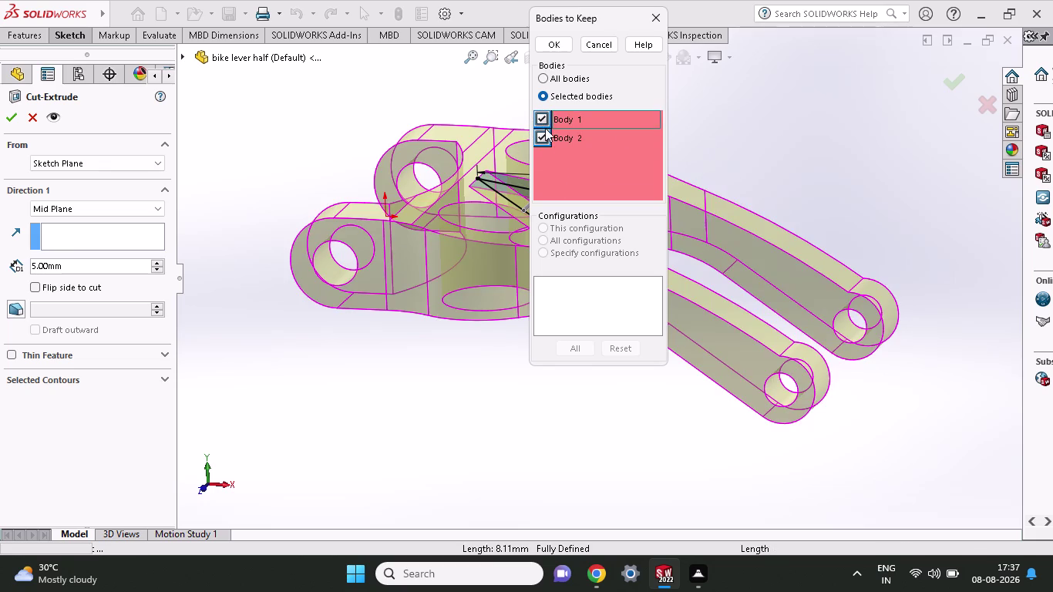
click(545, 130)
click(540, 134)
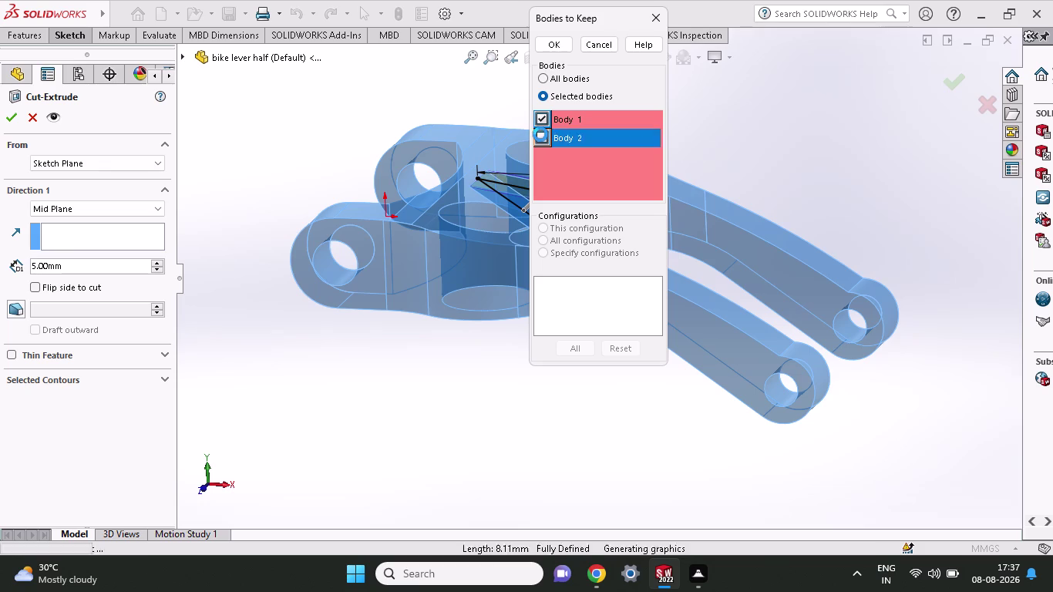
click(537, 118)
click(542, 131)
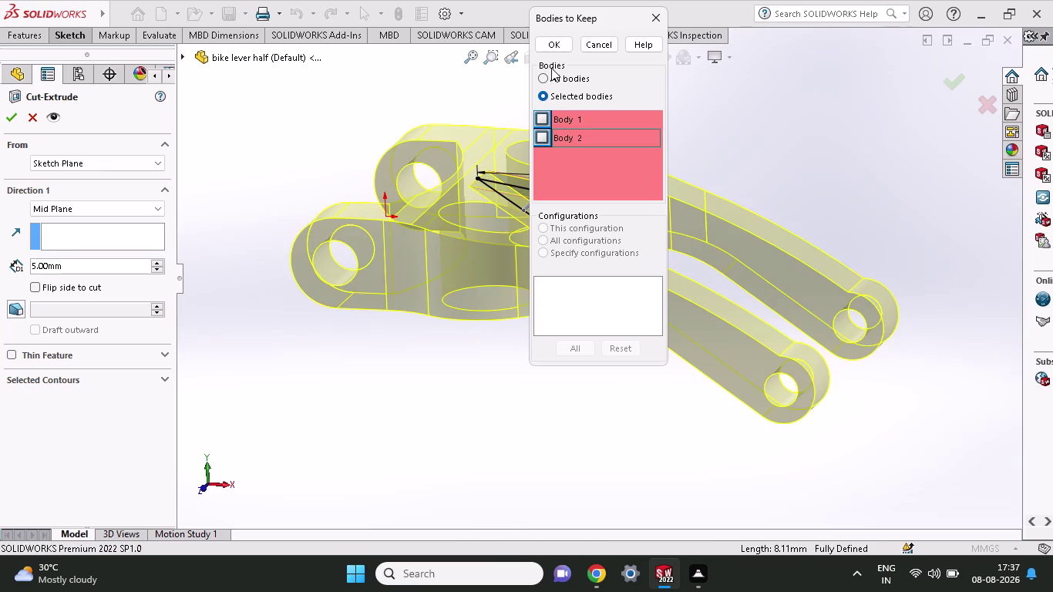
click(543, 77)
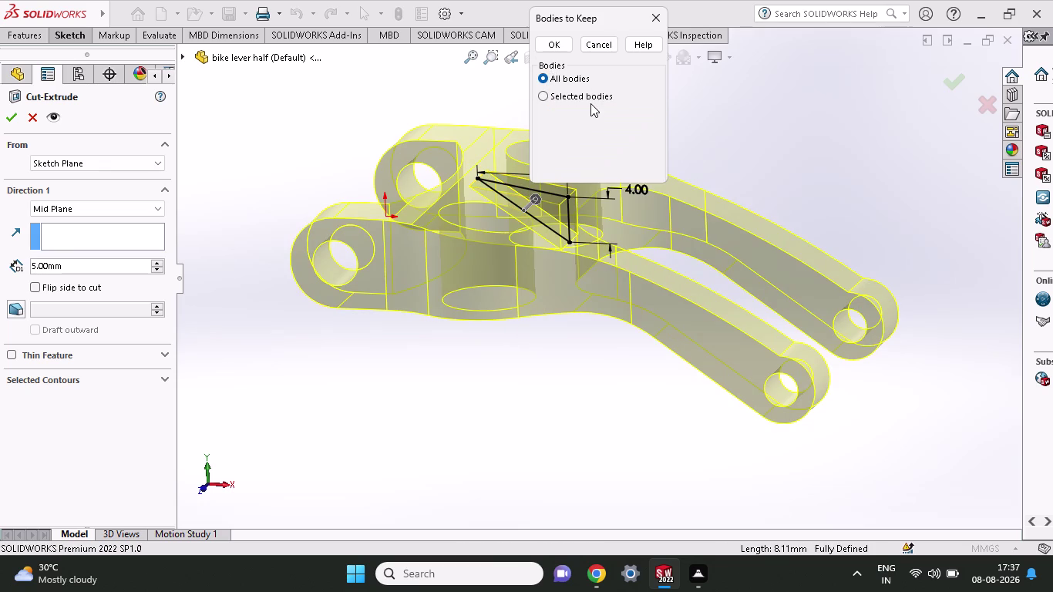
Keep only Body 1 and apply the cut as Cut-Extrude18.
click(544, 98)
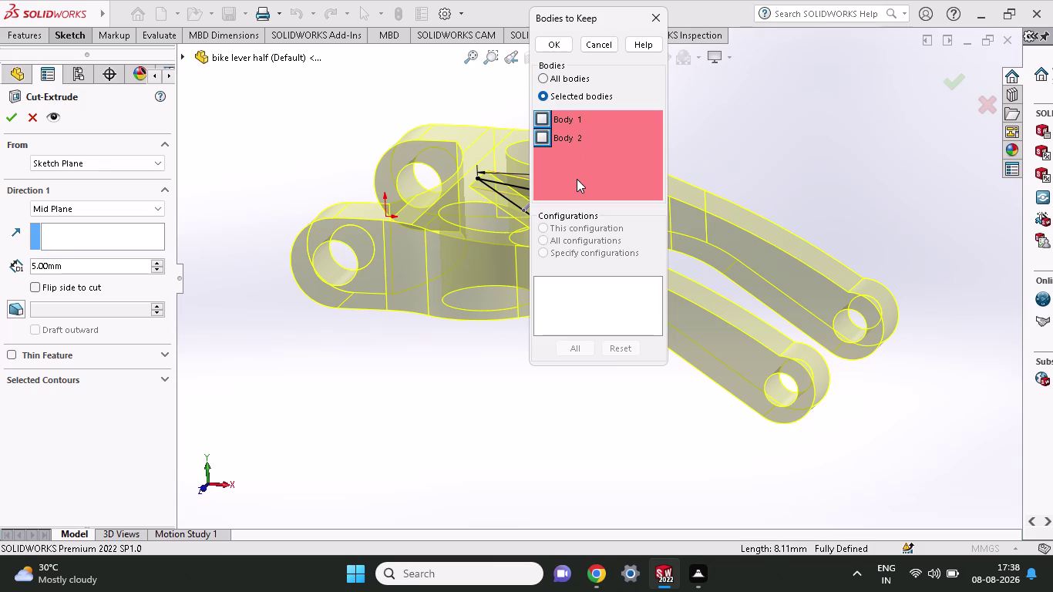
click(545, 134)
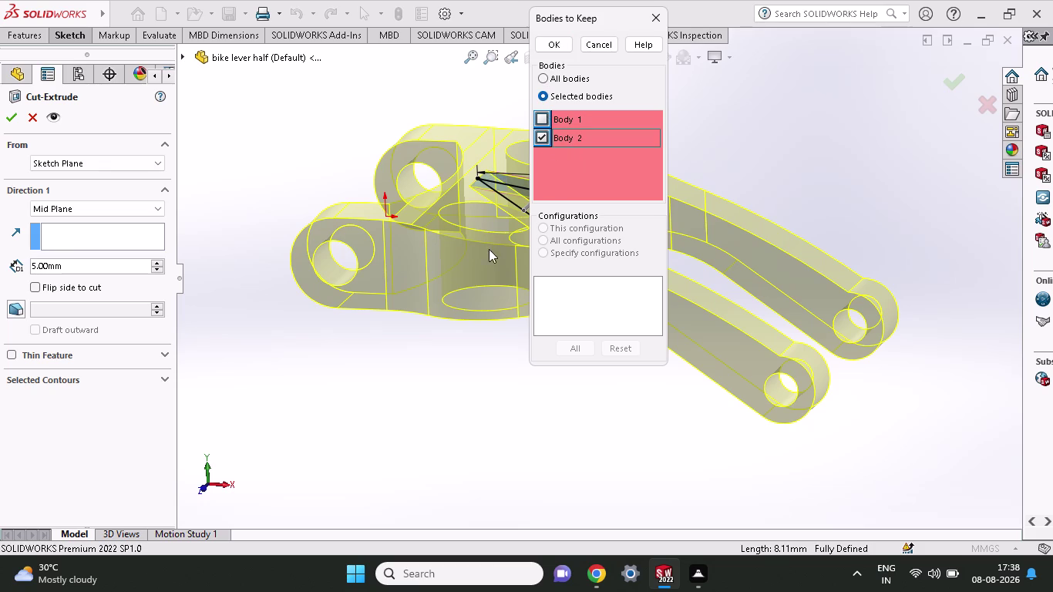
click(544, 122)
click(546, 135)
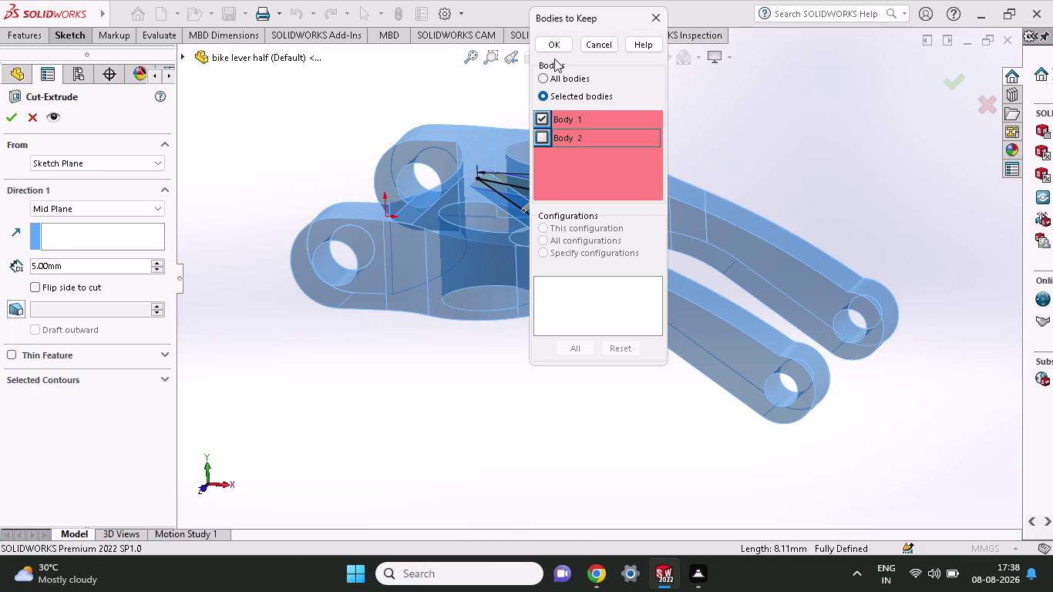
click(560, 40)
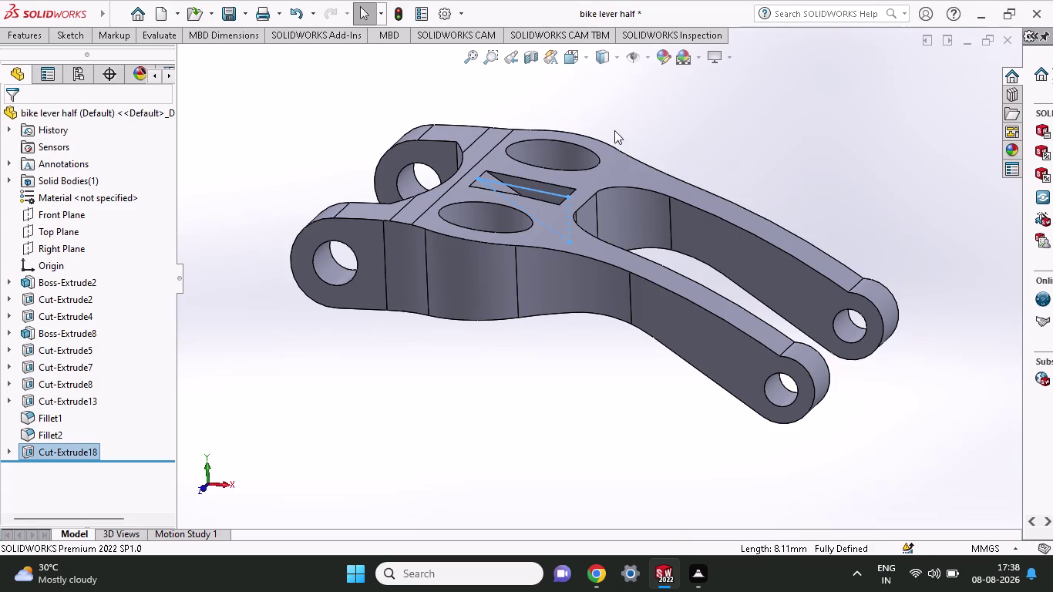
Orbit into the slot and select its flat inner face.
middle_drag(800, 155, 783, 378)
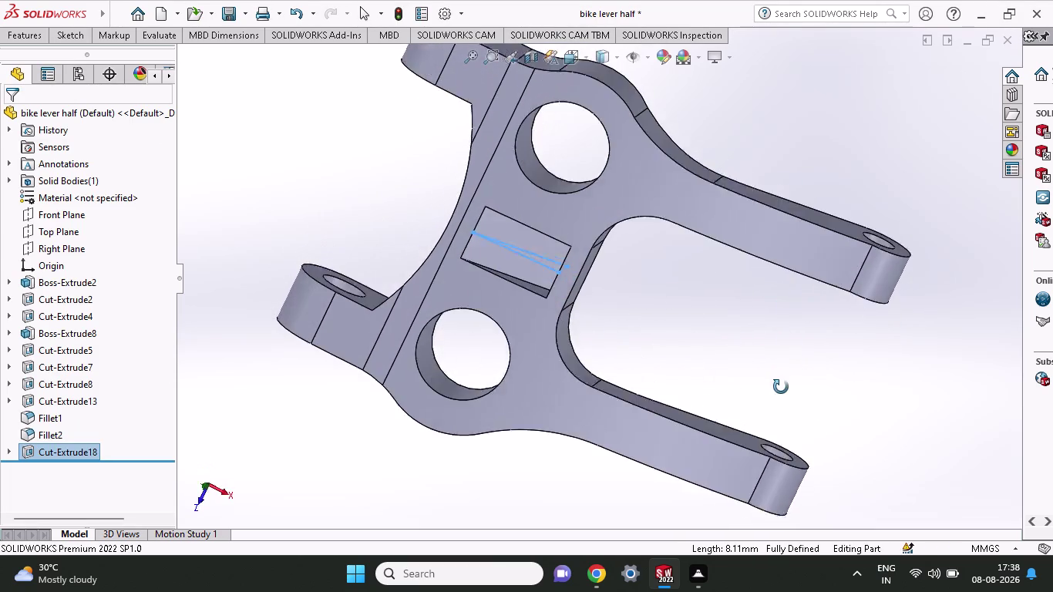
middle_drag(783, 378, 804, 344)
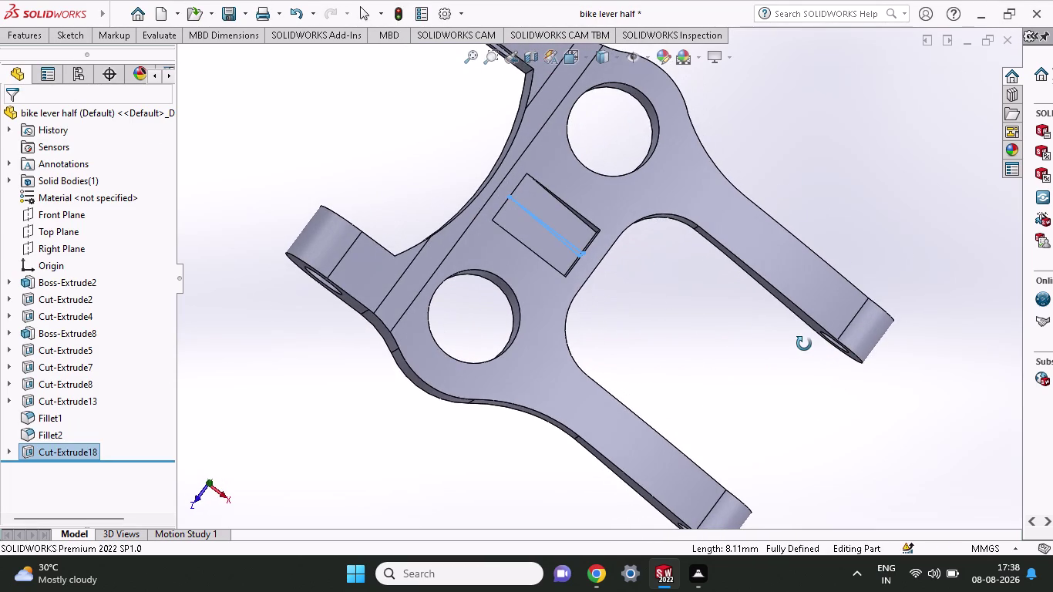
middle_drag(804, 344, 821, 285)
middle_drag(625, 304, 680, 351)
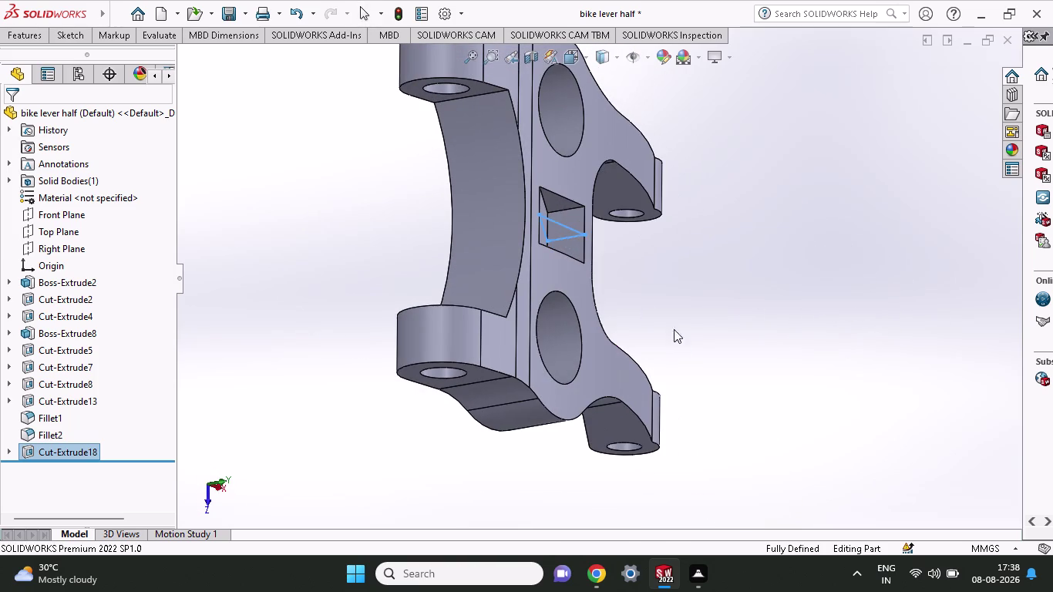
click(567, 236)
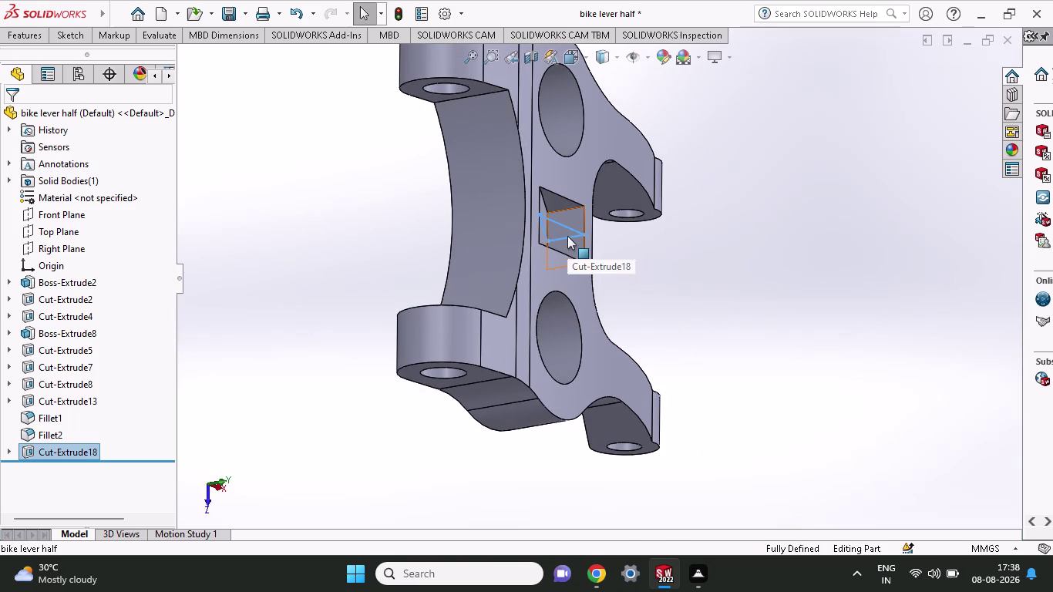
click(568, 236)
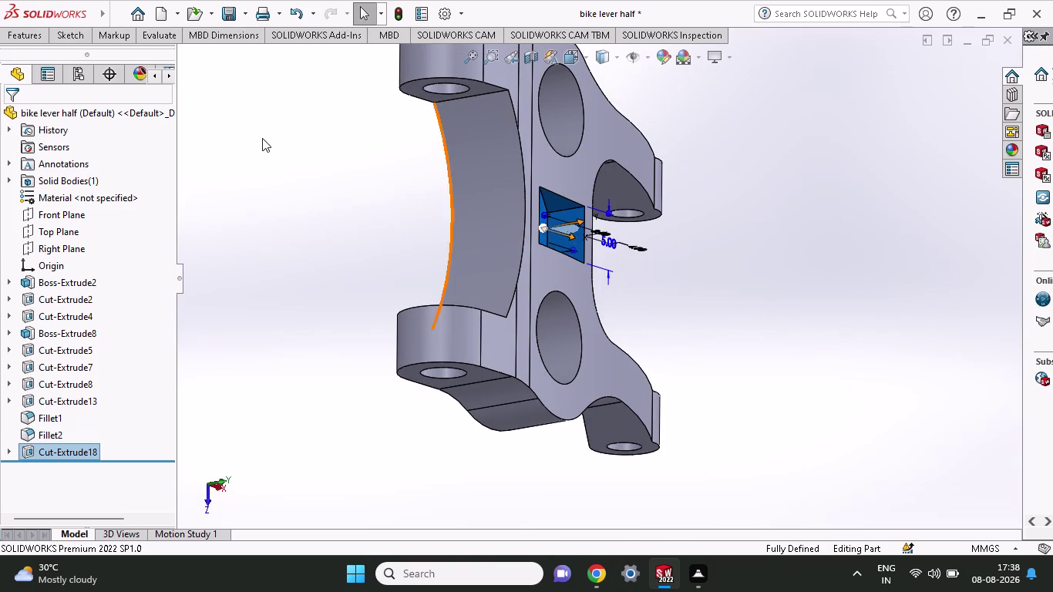
Start a new sketch on the selected slot face.
click(70, 39)
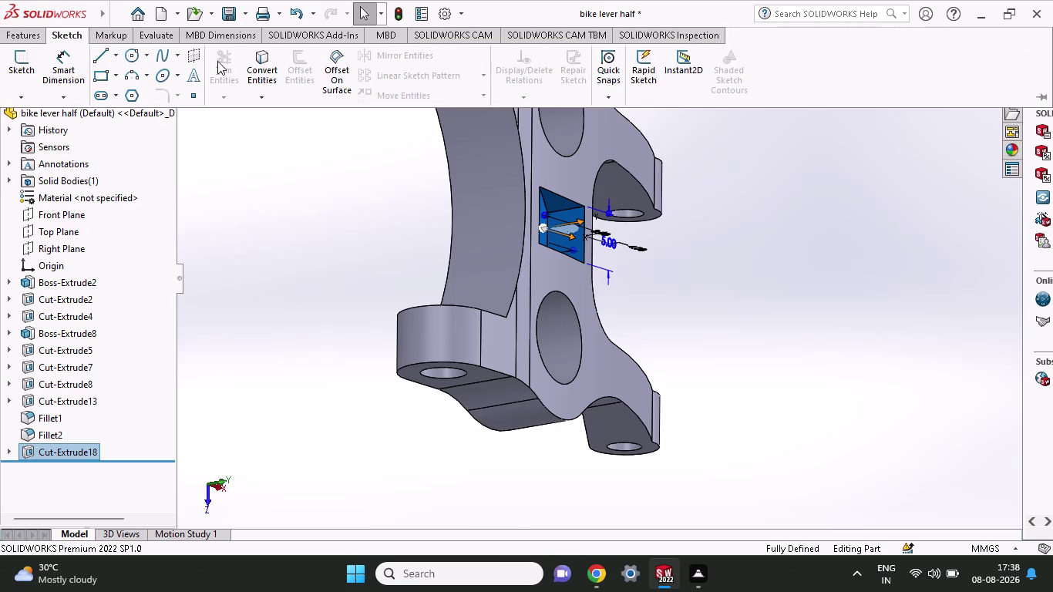
click(102, 81)
scroll(down, 3)
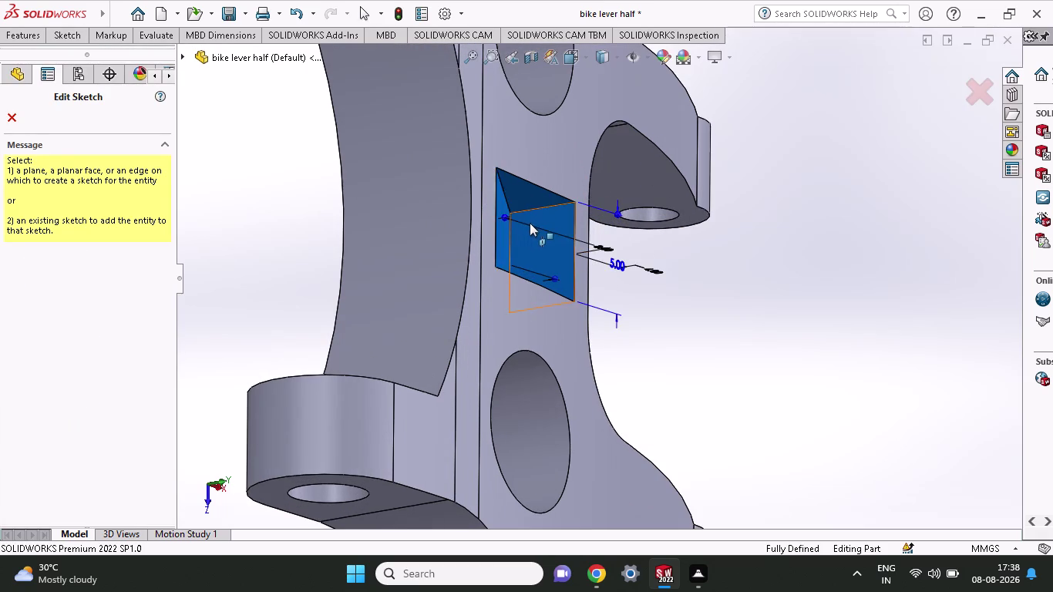
Sketch a corner rectangle on the lever face as Sketch18.
click(530, 222)
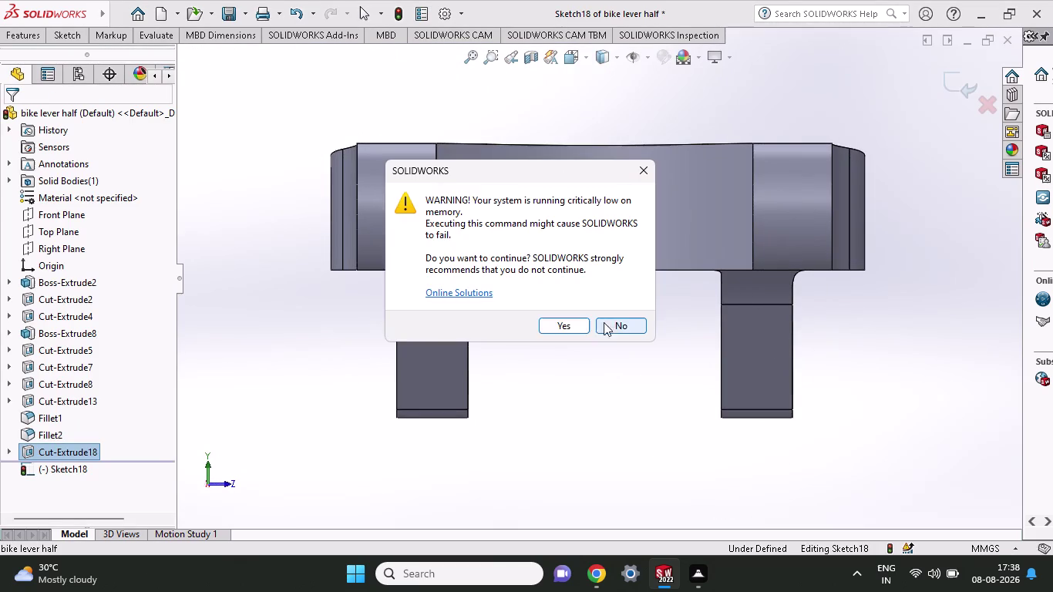
click(617, 320)
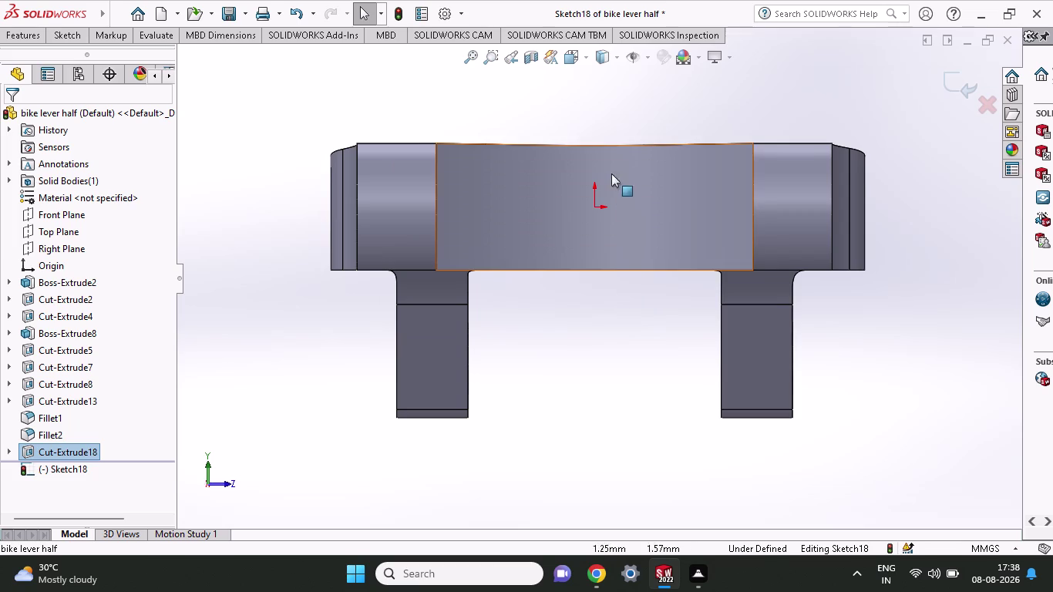
scroll(up, 3)
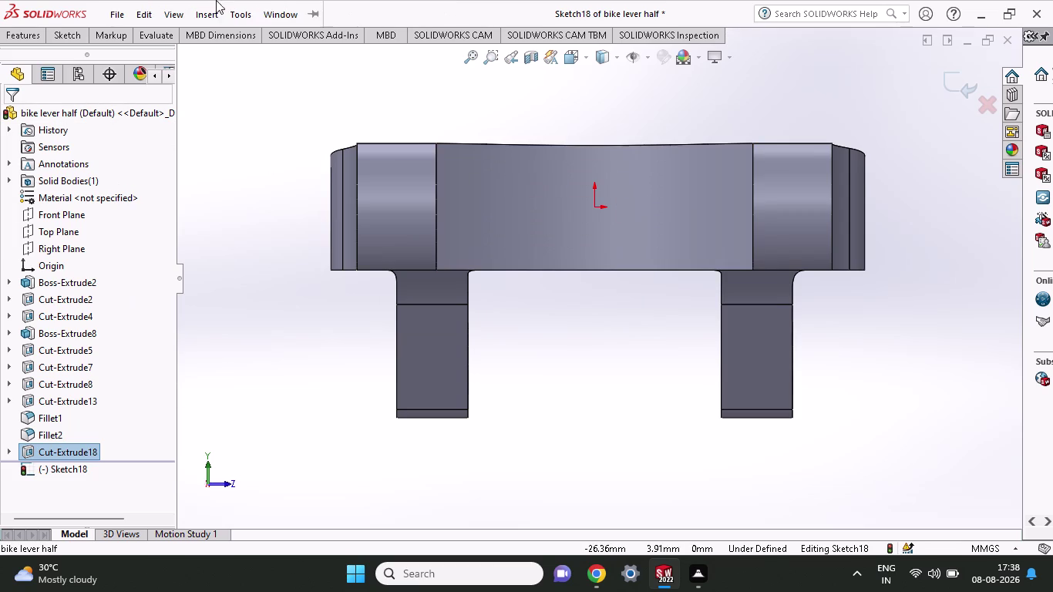
click(65, 27)
click(99, 71)
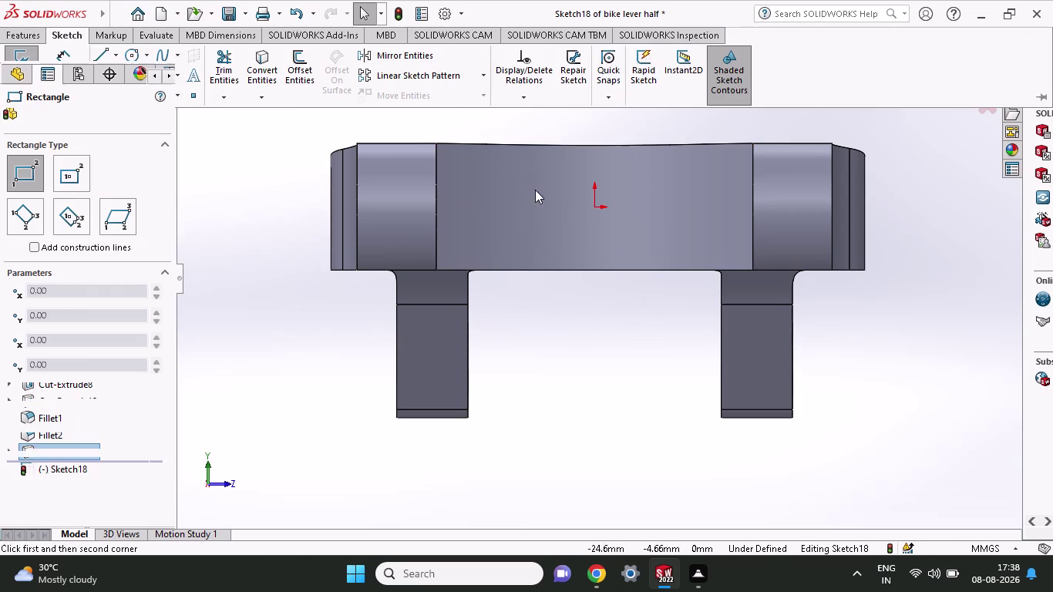
middle_drag(623, 108, 628, 173)
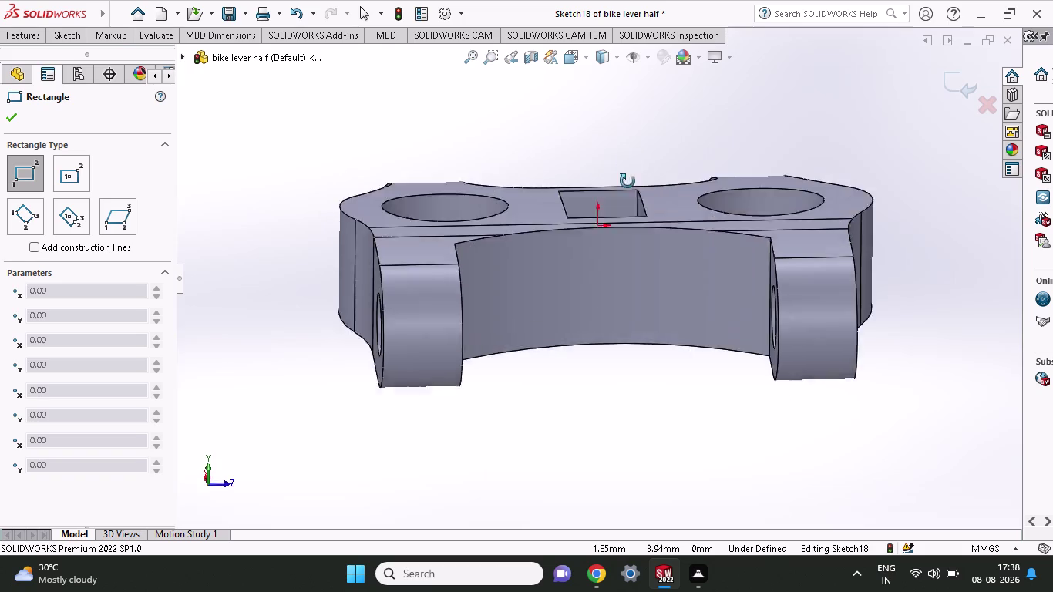
middle_drag(628, 174, 626, 231)
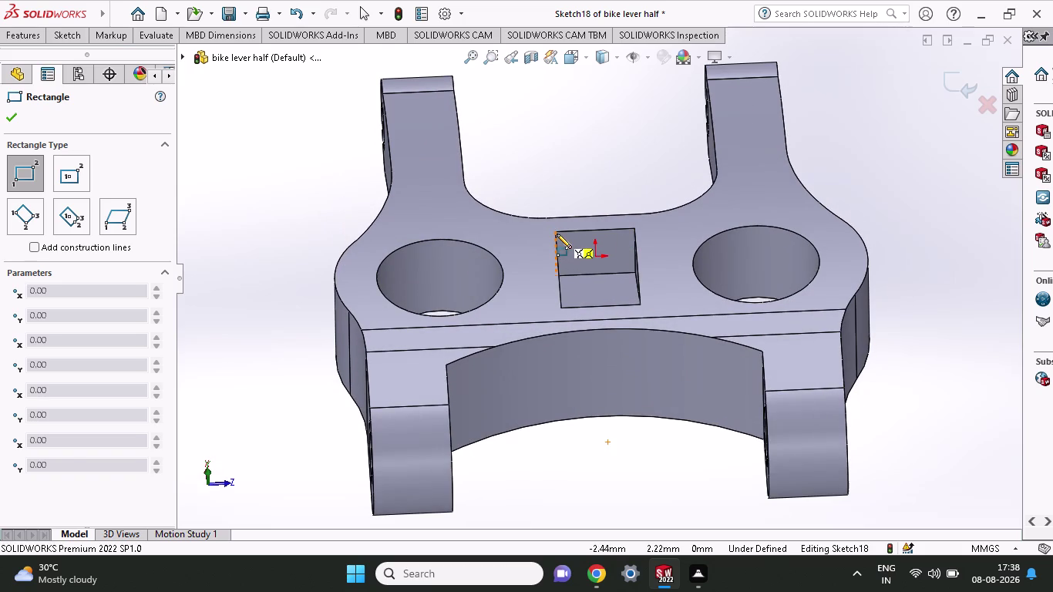
click(556, 234)
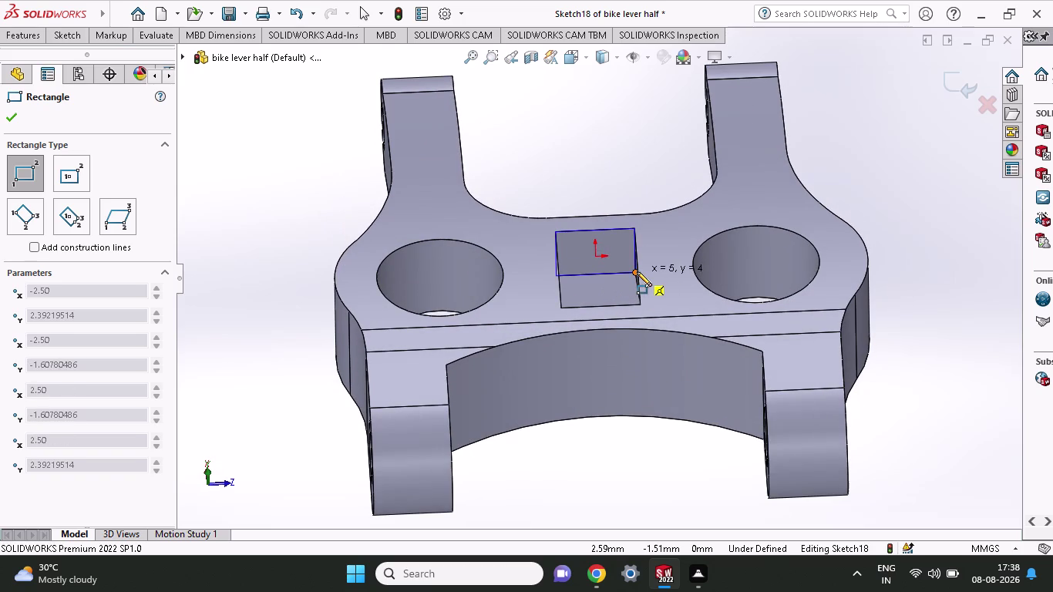
click(636, 272)
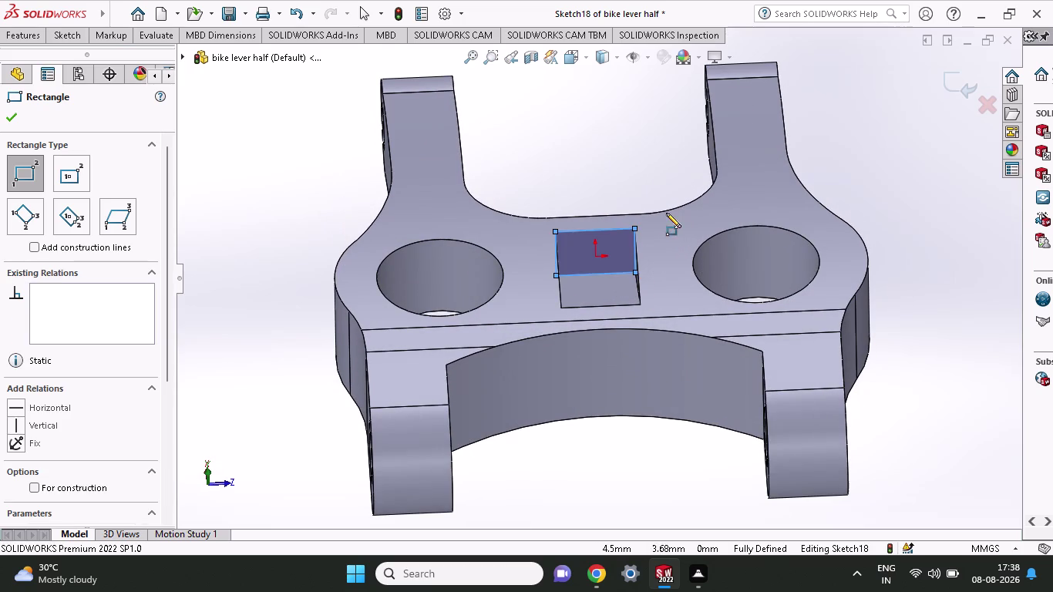
scroll(up, 3)
middle_click(650, 151)
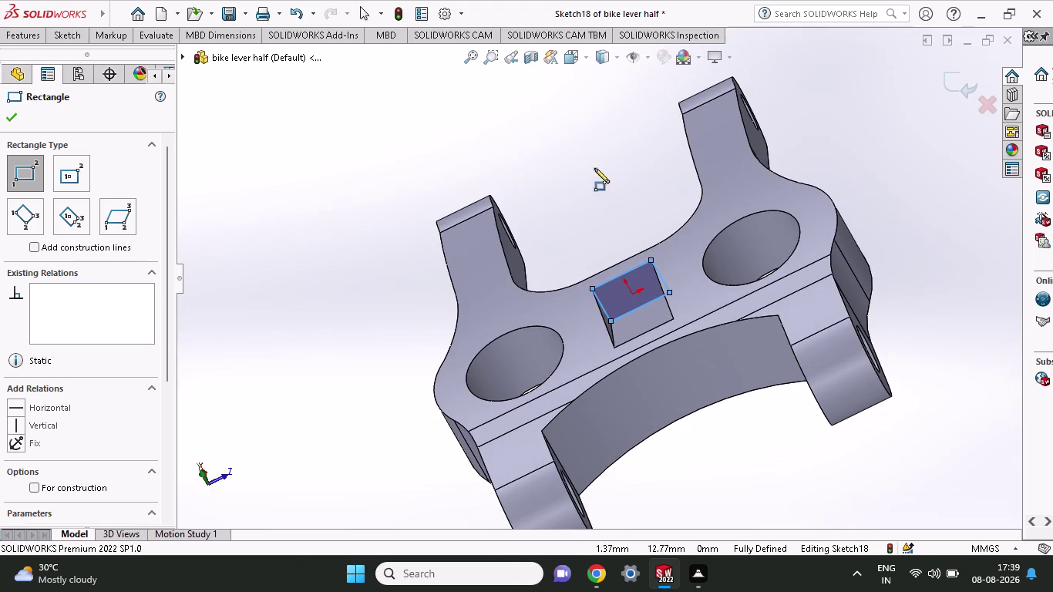
Cut Sketch18 5 mm mid-plane, creating Cut-Extrude19.
click(37, 42)
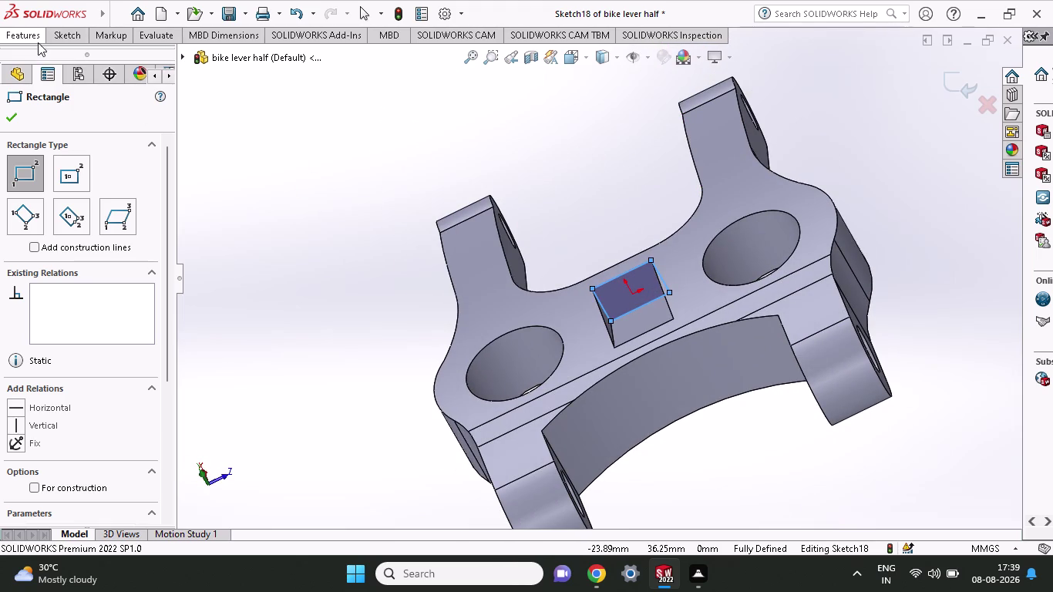
click(238, 78)
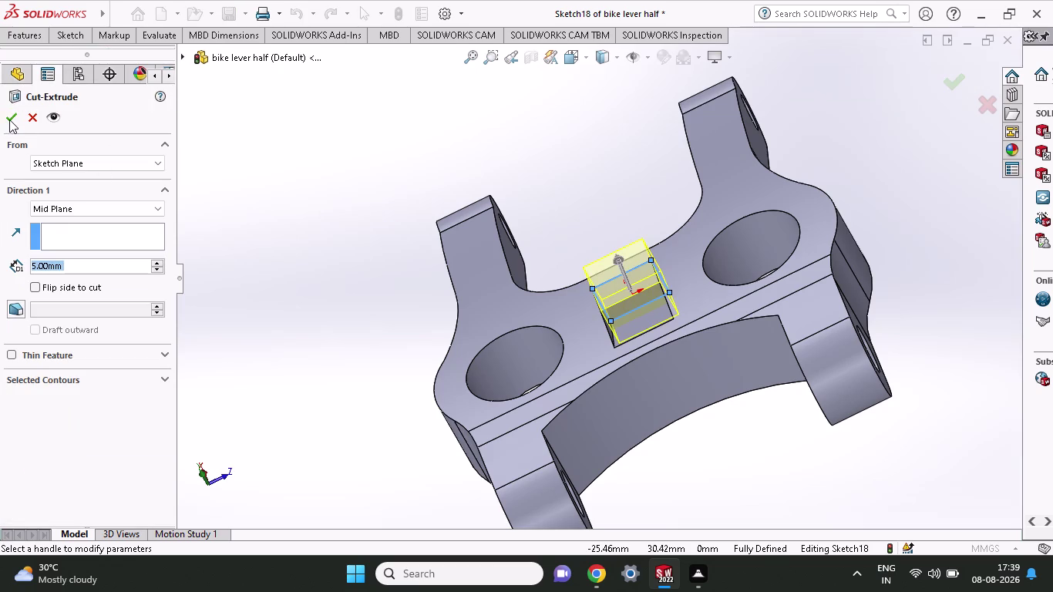
click(9, 119)
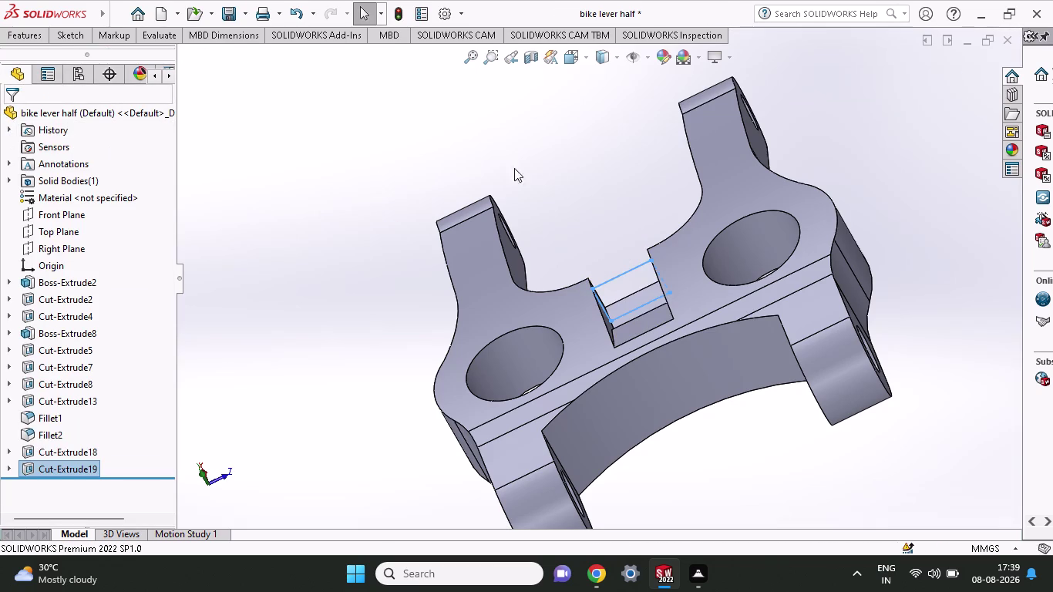
middle_drag(553, 168, 603, 336)
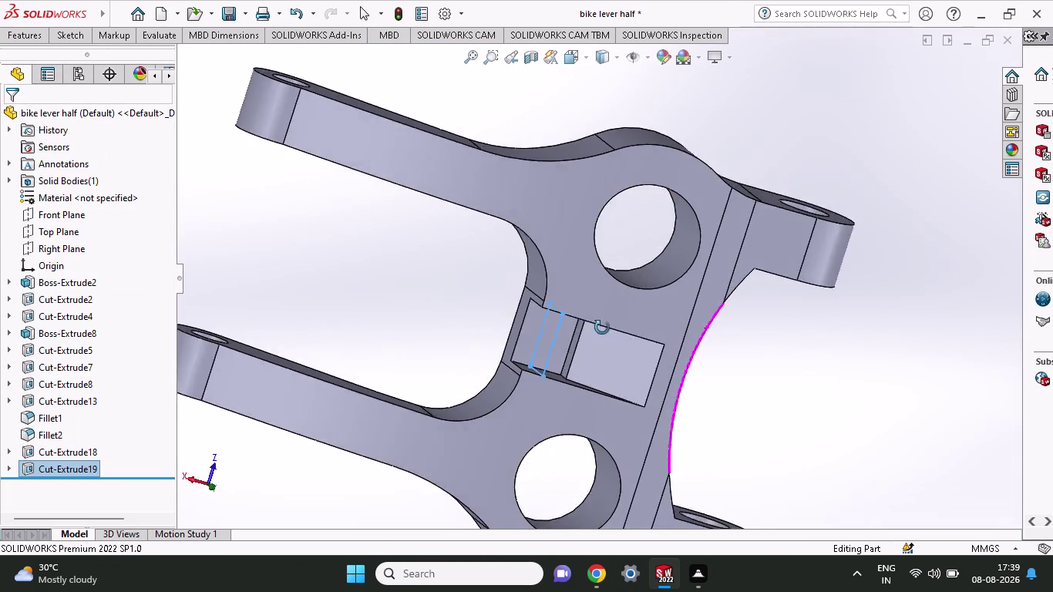
middle_drag(602, 336, 425, 558)
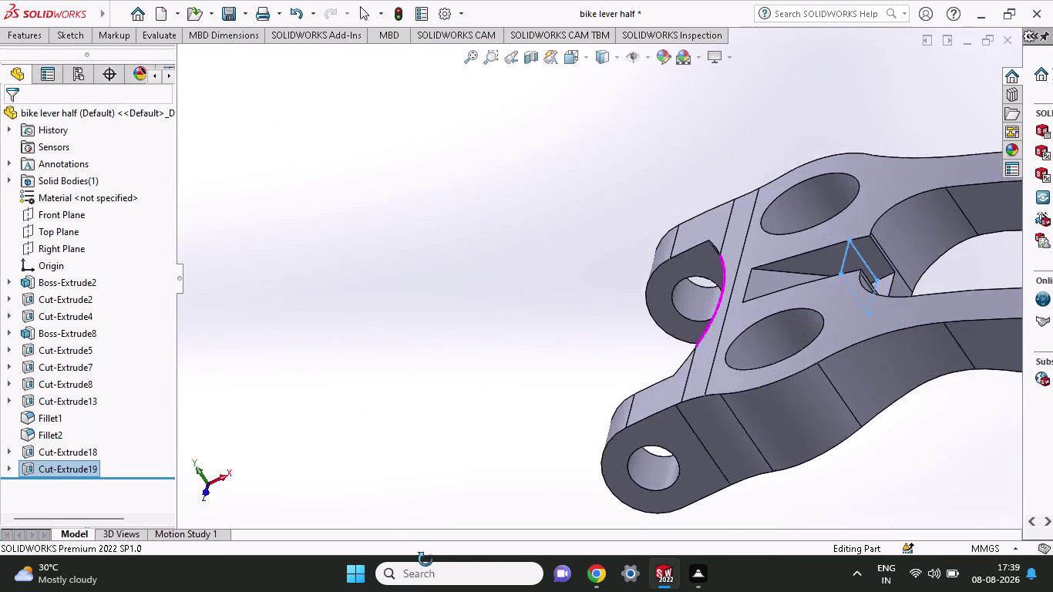
middle_drag(425, 558, 428, 558)
middle_drag(919, 263, 903, 364)
scroll(up, 3)
scroll(up, 3)
middle_drag(749, 335, 757, 358)
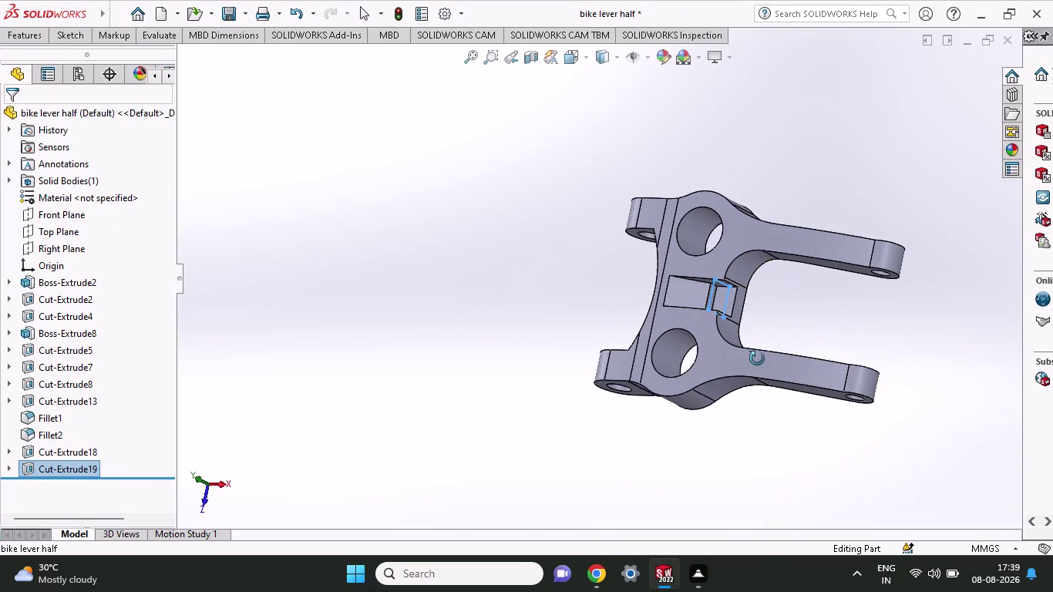
middle_drag(757, 358, 757, 387)
scroll(up, 3)
scroll(down, 3)
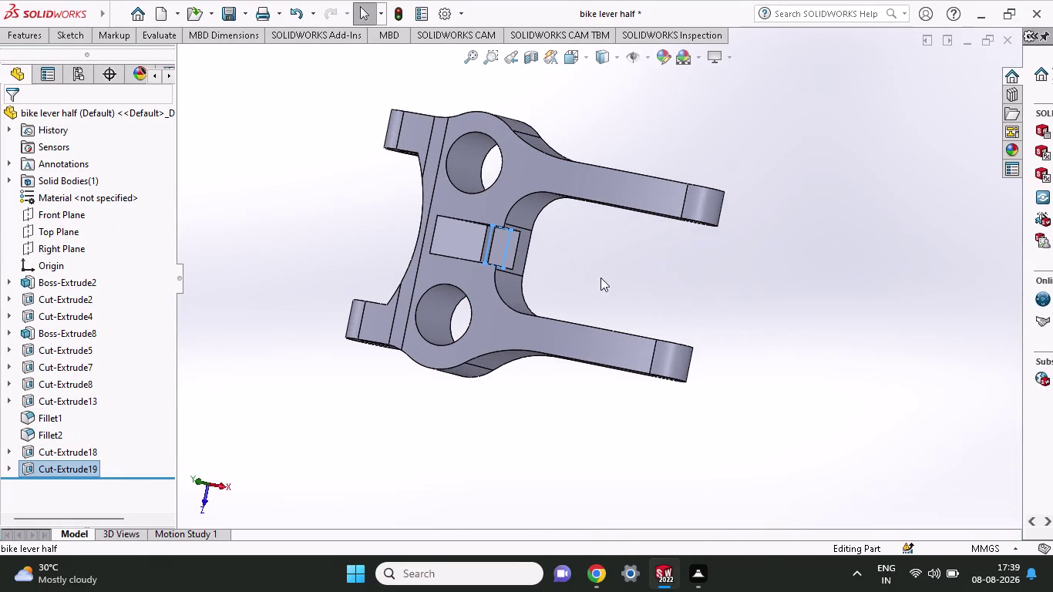
middle_drag(543, 281, 560, 204)
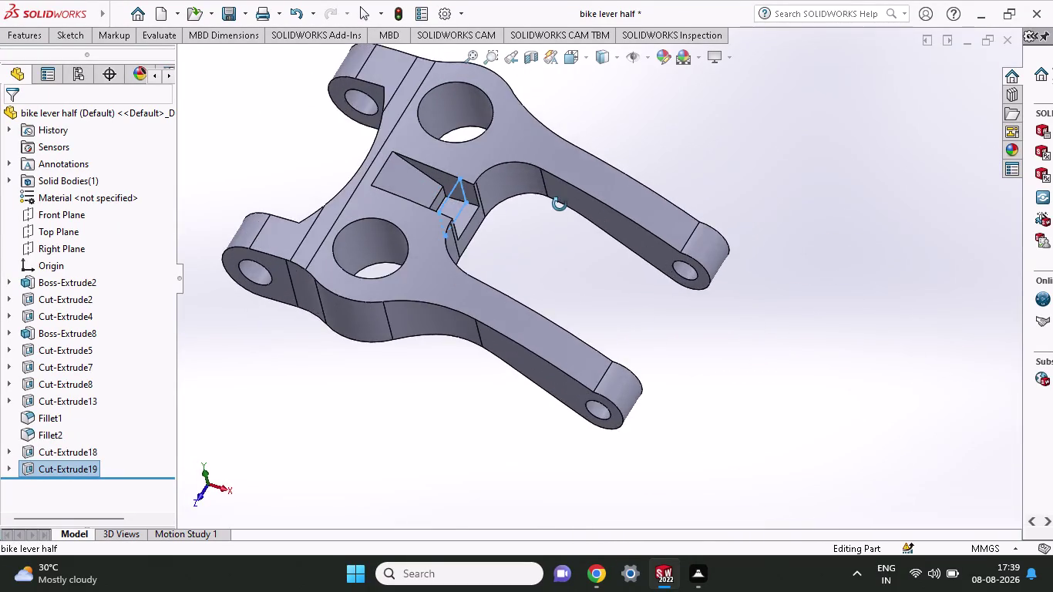
middle_drag(560, 204, 570, 202)
scroll(up, 3)
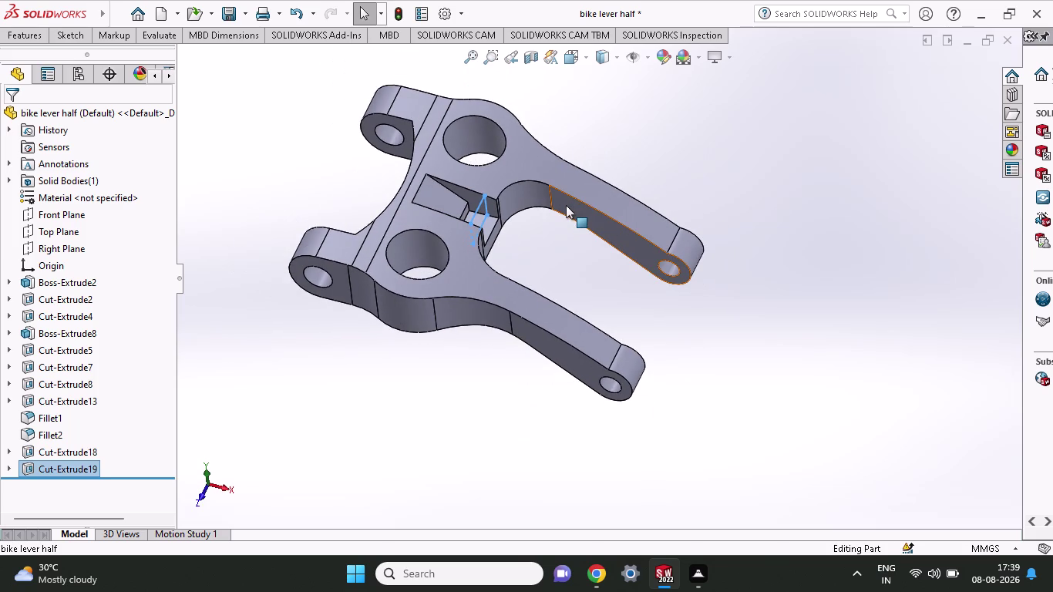
key(ctrl+z)
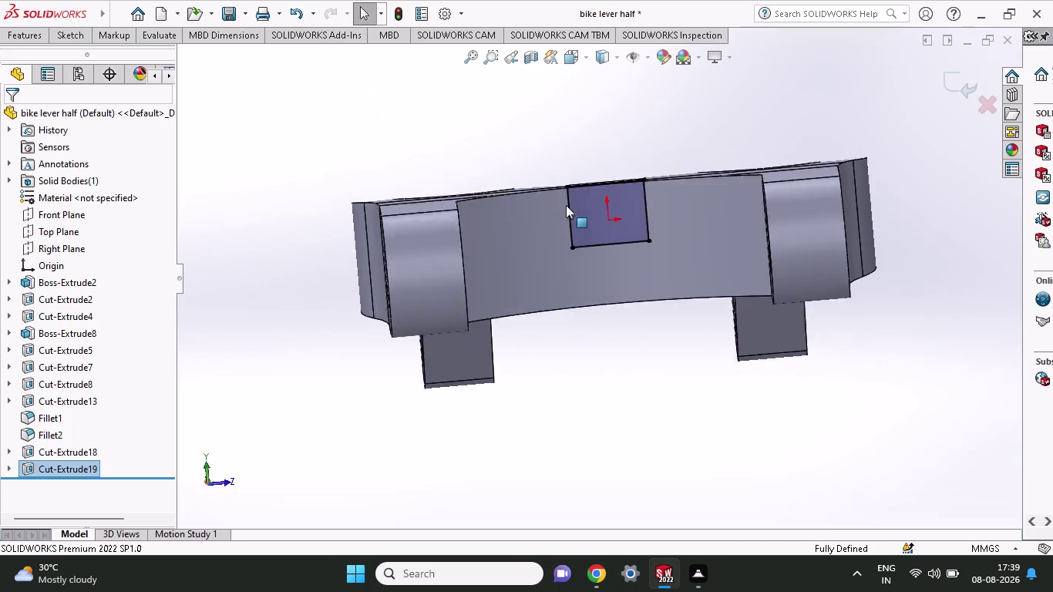
Undo Cut-Extrude18 and the rectangle Sketch18, returning to the triangular Sketch17.
key(ctrl+z)
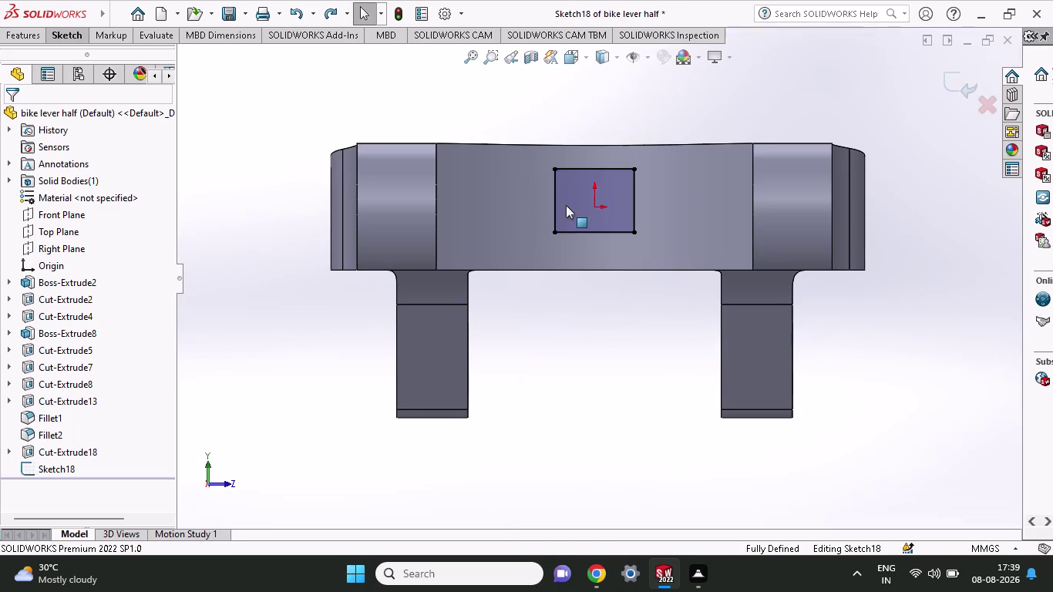
key(ctrl+z)
key(ctrl+z)
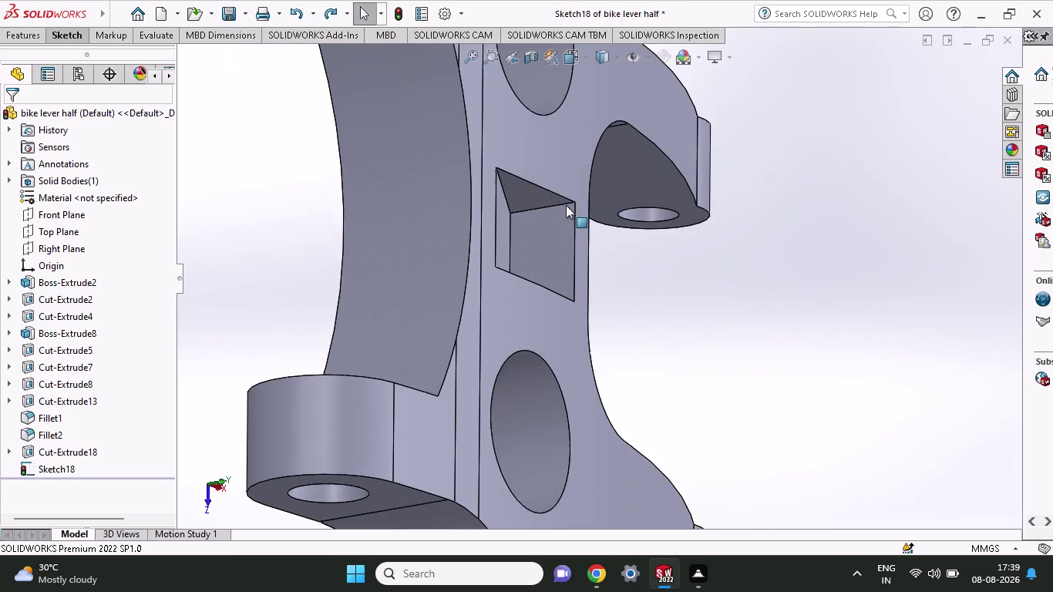
key(ctrl+z)
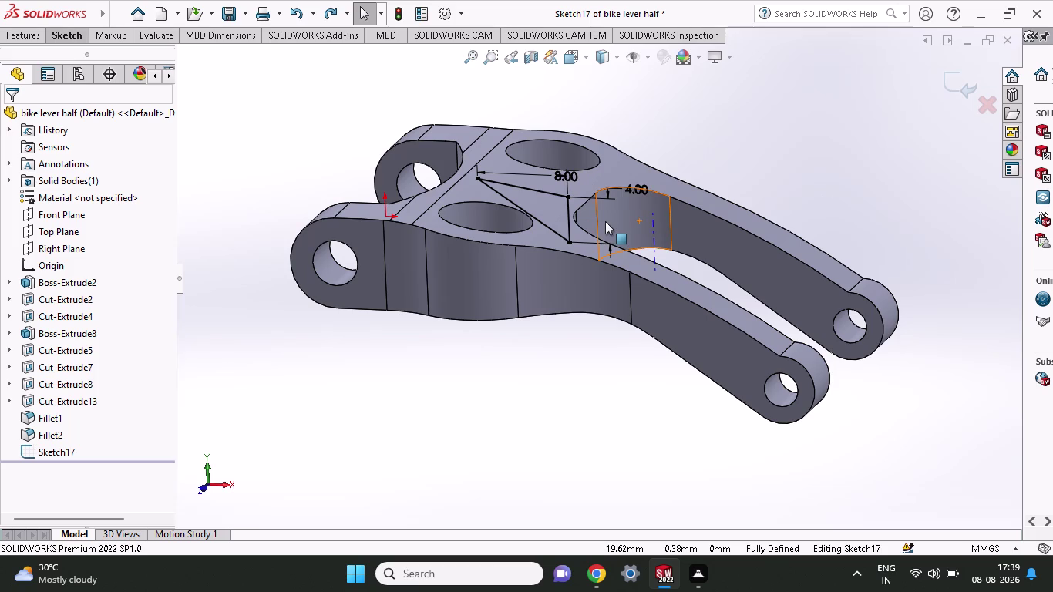
key(ctrl+z)
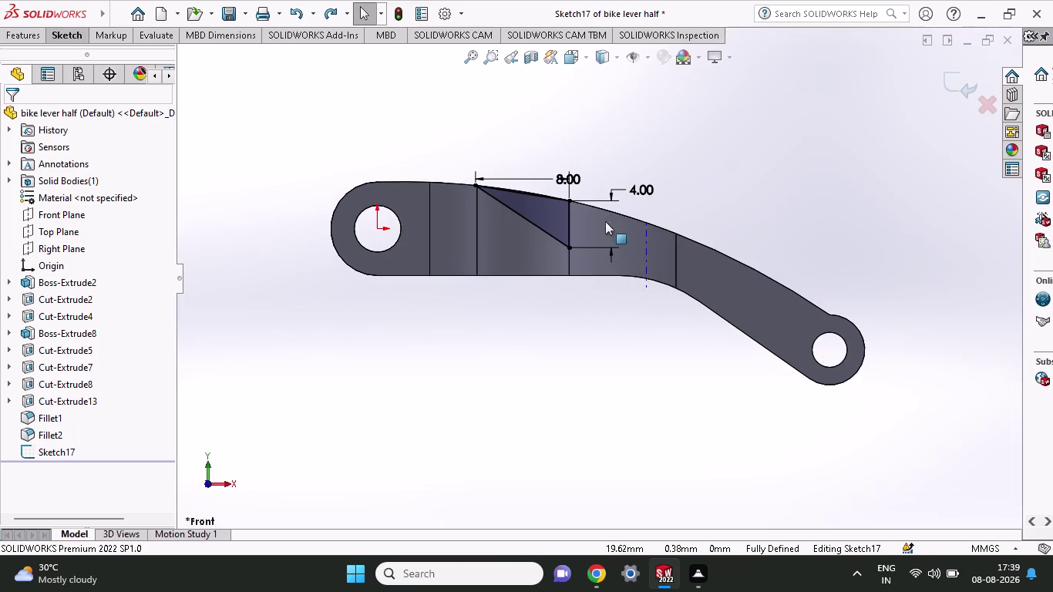
Orbit around the lever to check Sketch17, then exit the wedge sketch.
middle_drag(724, 152, 720, 290)
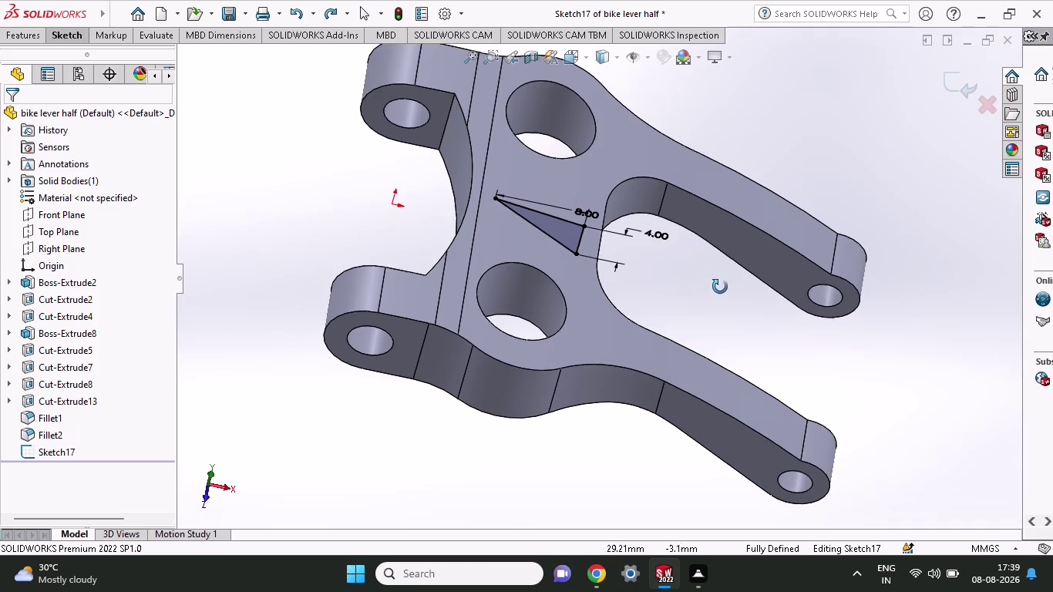
middle_drag(721, 290, 721, 286)
middle_drag(720, 282, 732, 136)
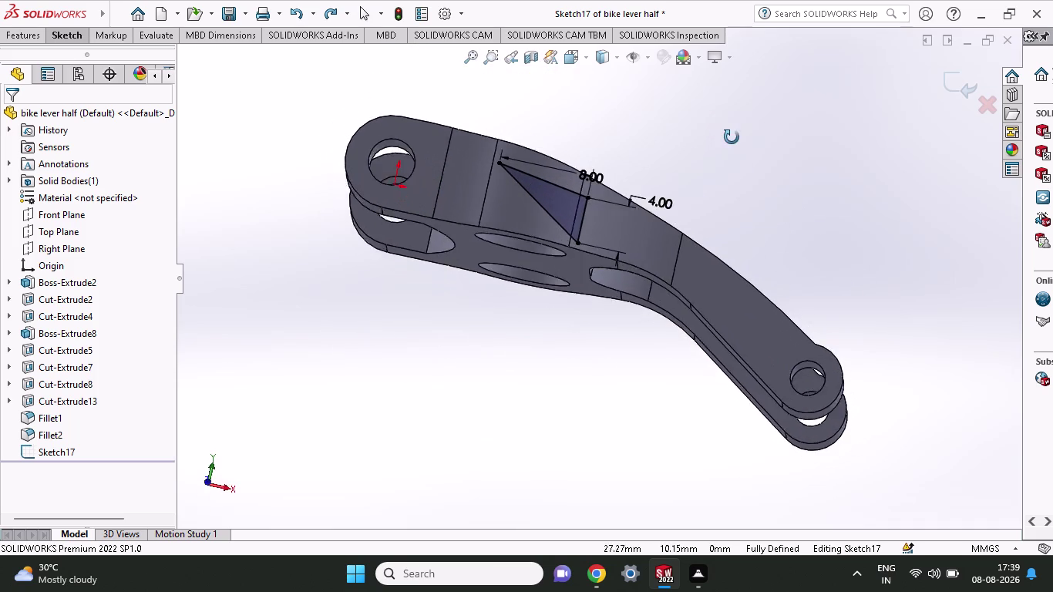
middle_drag(732, 137, 732, 144)
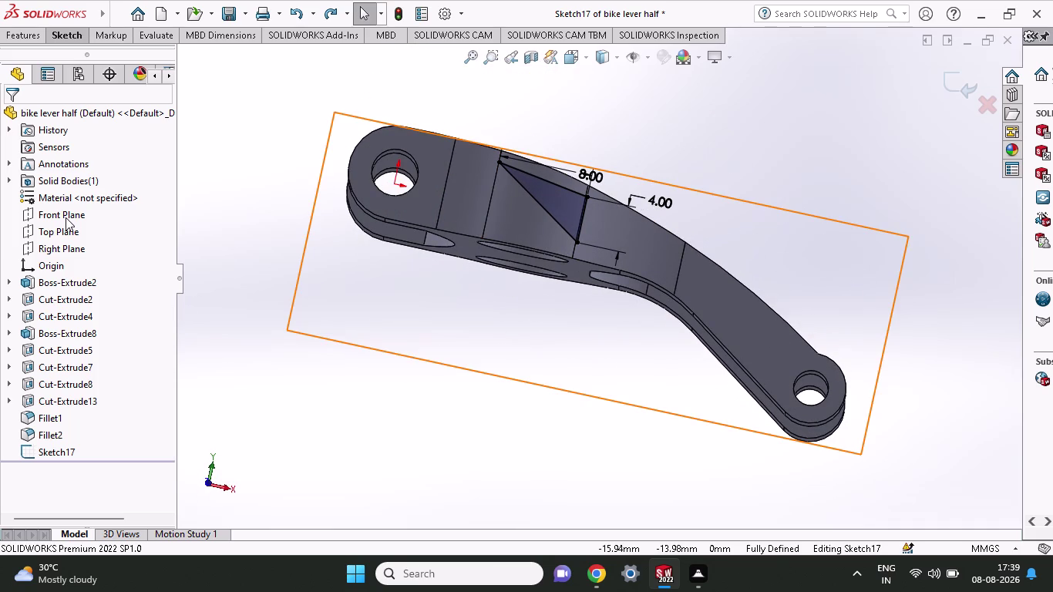
click(66, 217)
click(87, 195)
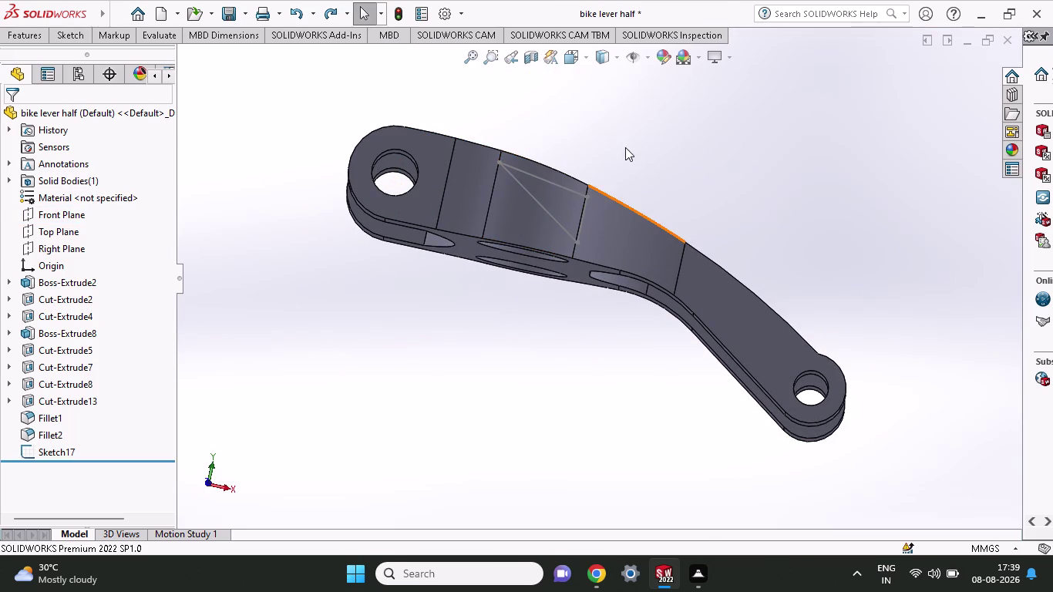
Orbit below the lever and switch between the Features and Sketch tabs to find Sketch.
middle_drag(618, 170, 612, 255)
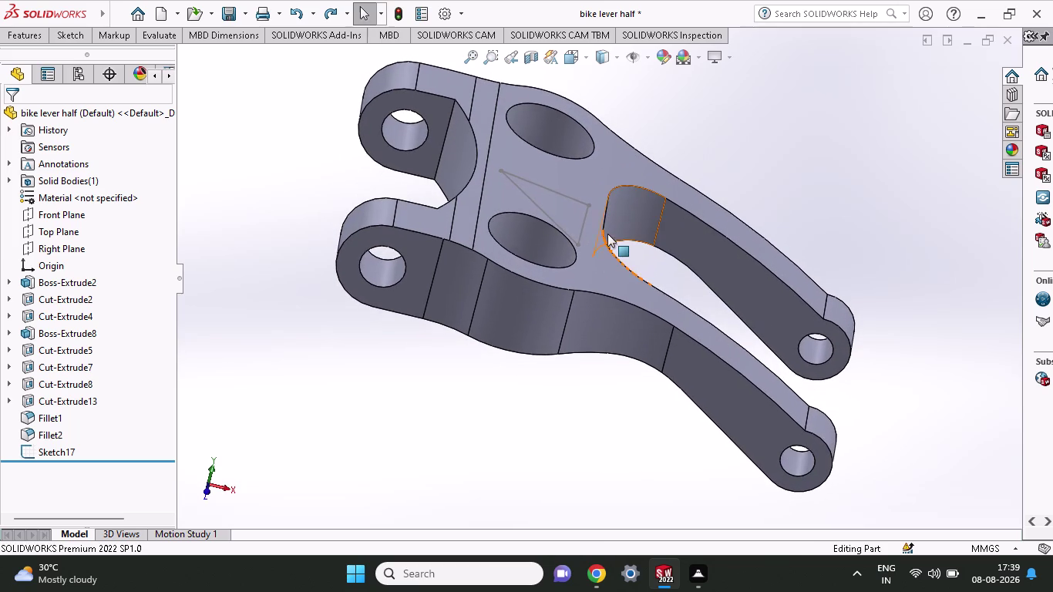
click(64, 33)
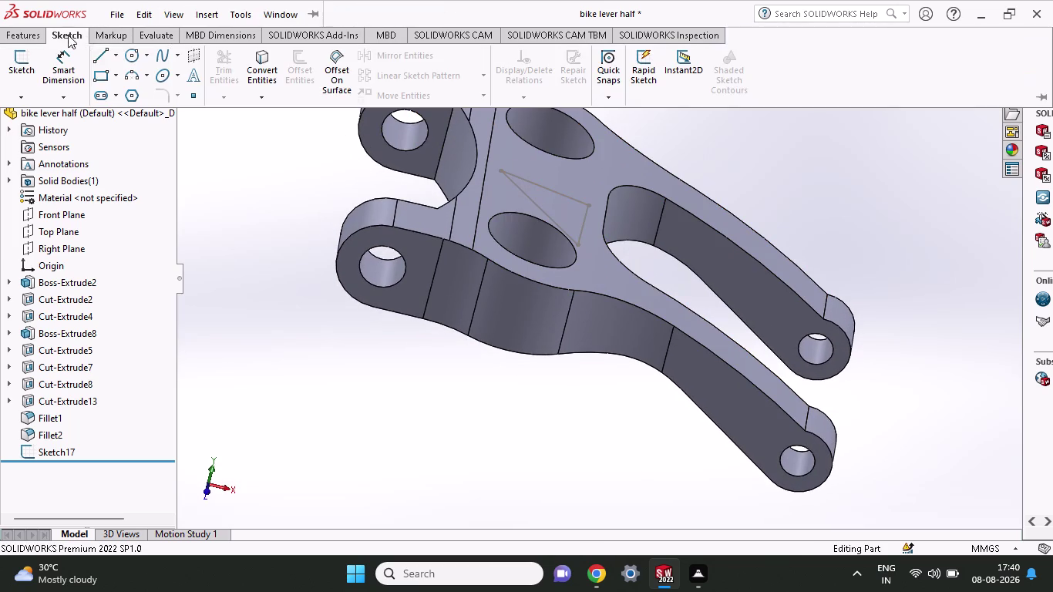
click(98, 51)
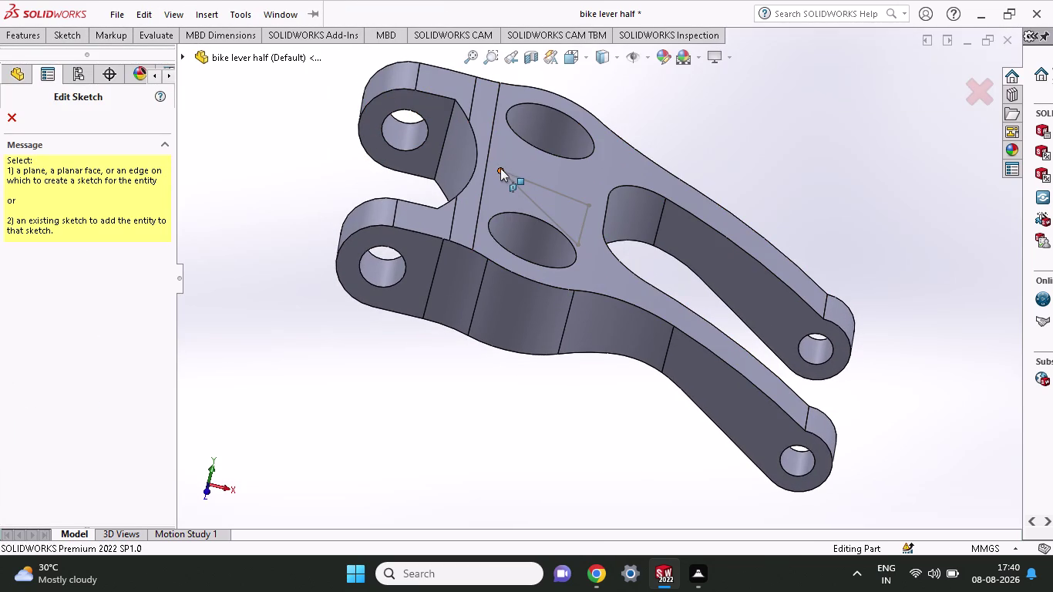
click(15, 38)
click(64, 31)
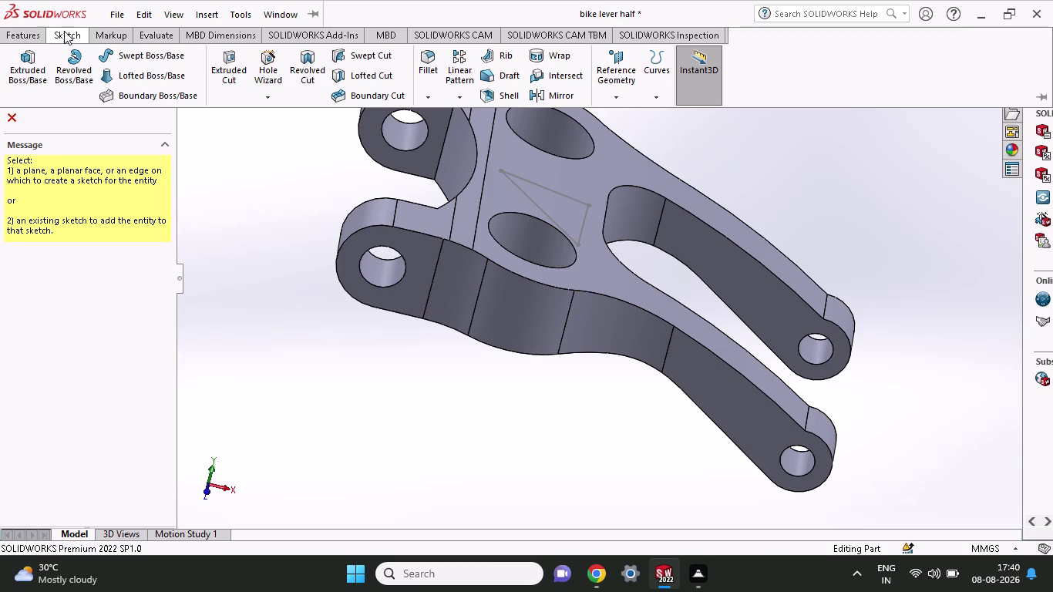
click(34, 34)
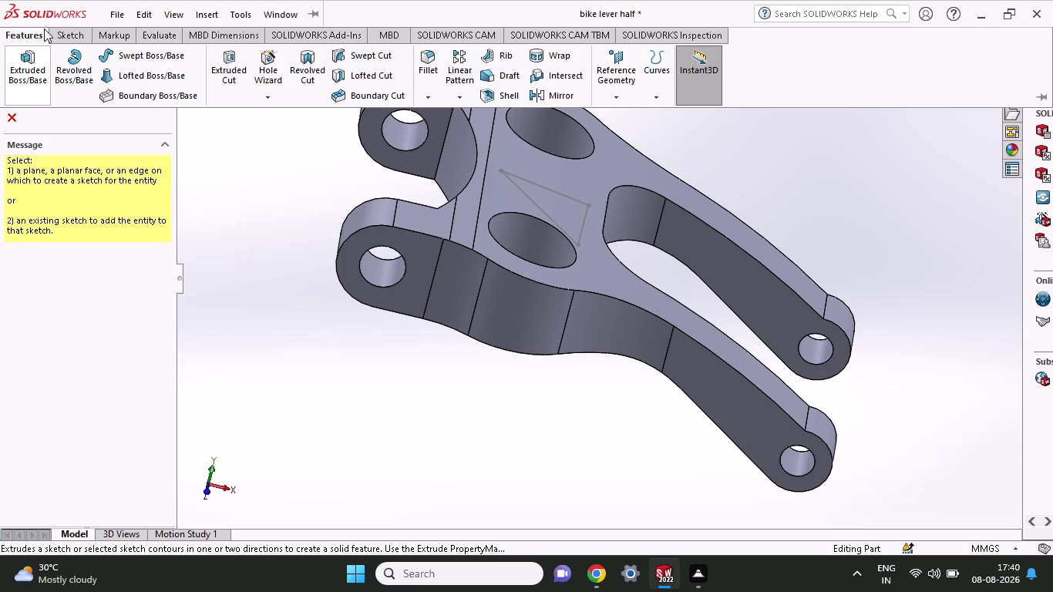
click(50, 34)
Start the new Sketch19 on the Front Plane chosen in the FeatureManager tree.
click(100, 49)
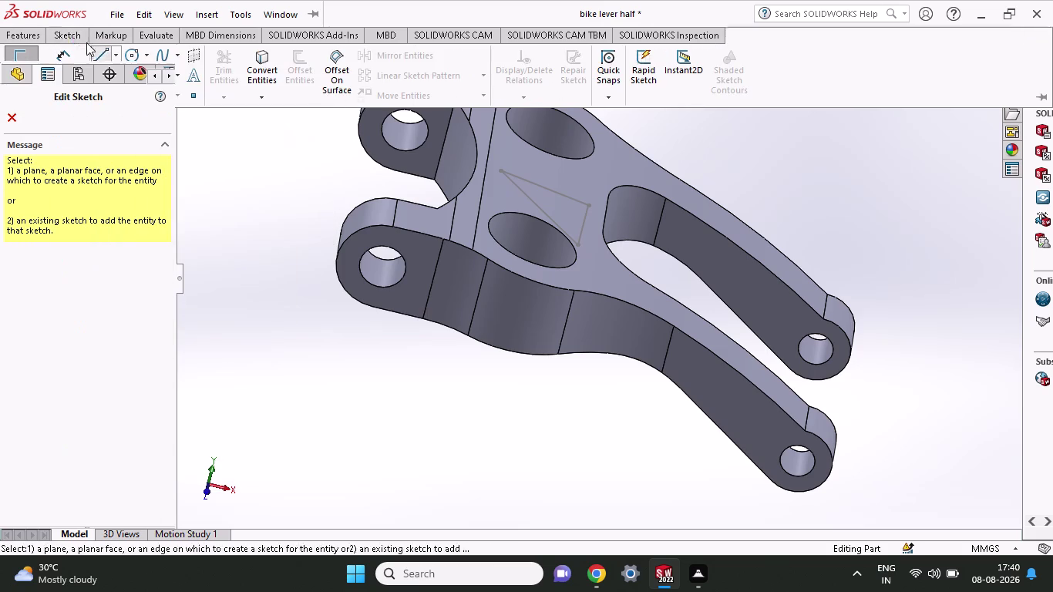
click(33, 35)
click(86, 31)
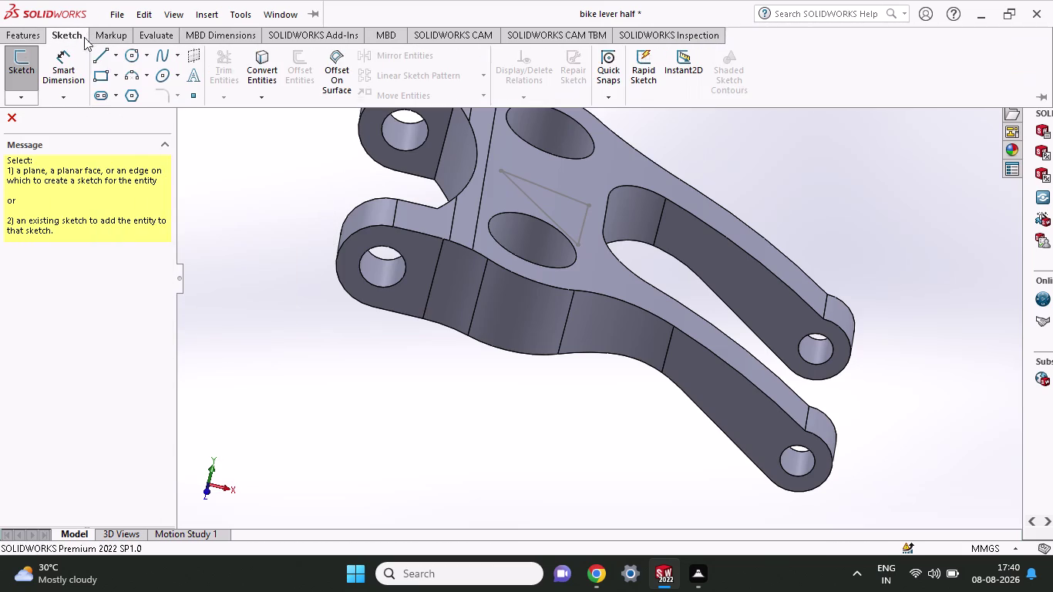
click(101, 55)
click(22, 77)
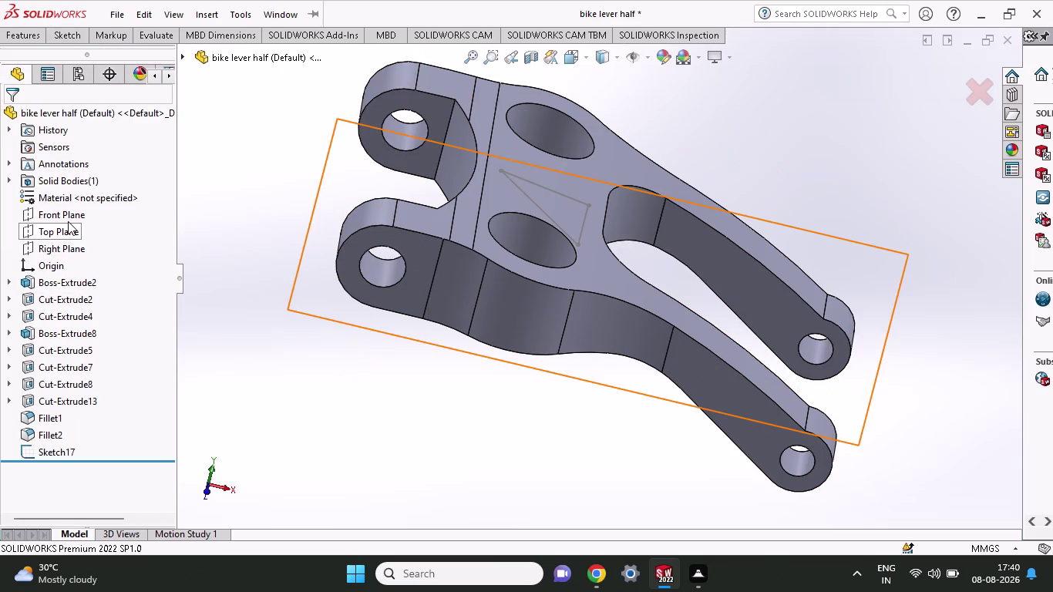
click(68, 222)
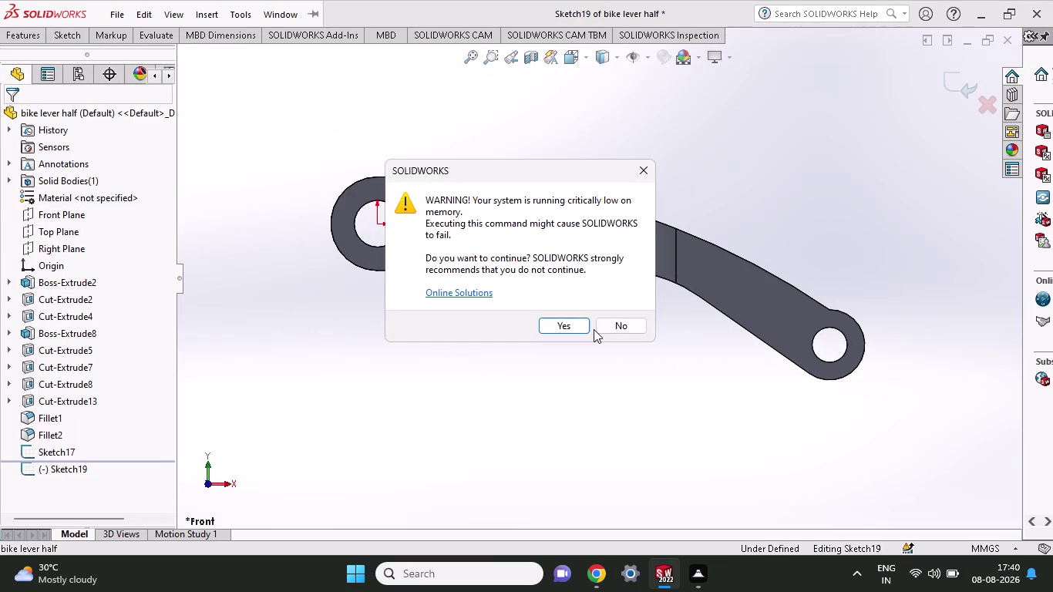
Decline the low-memory warnings while retrying the Line tool from the Sketch tab.
click(598, 330)
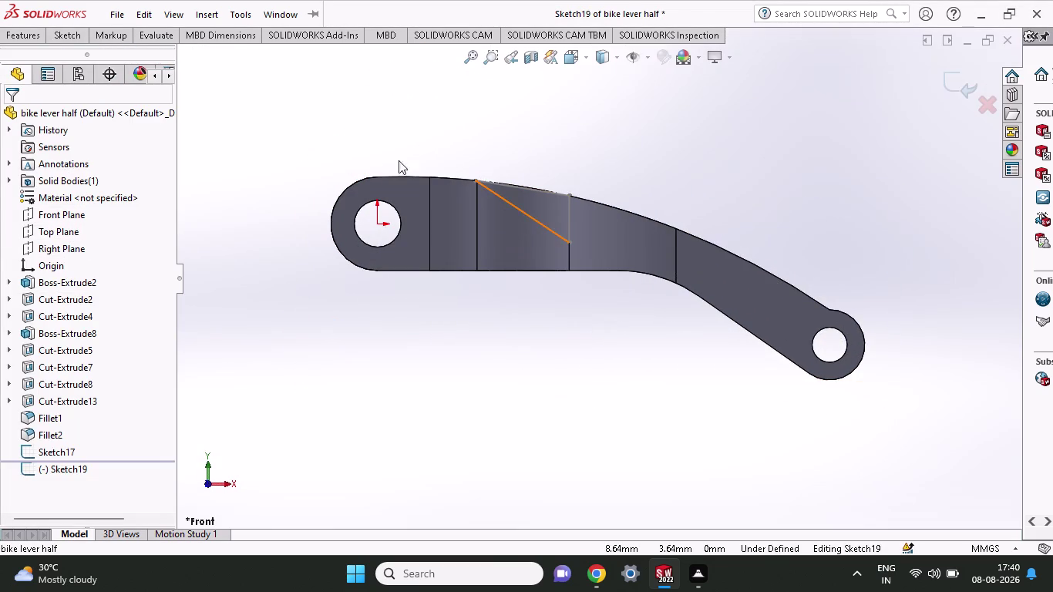
click(79, 29)
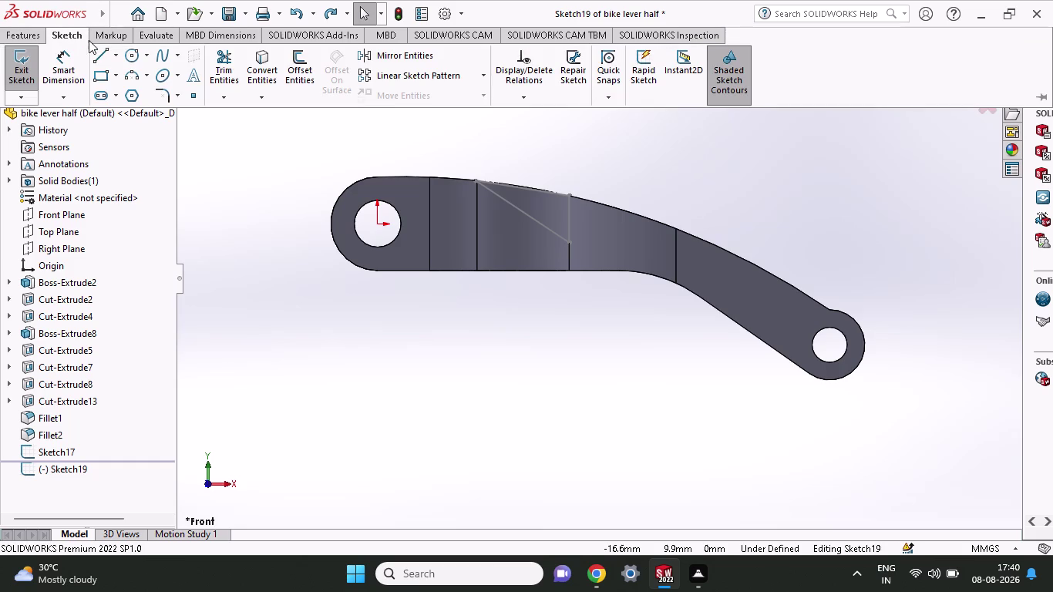
click(97, 50)
click(627, 327)
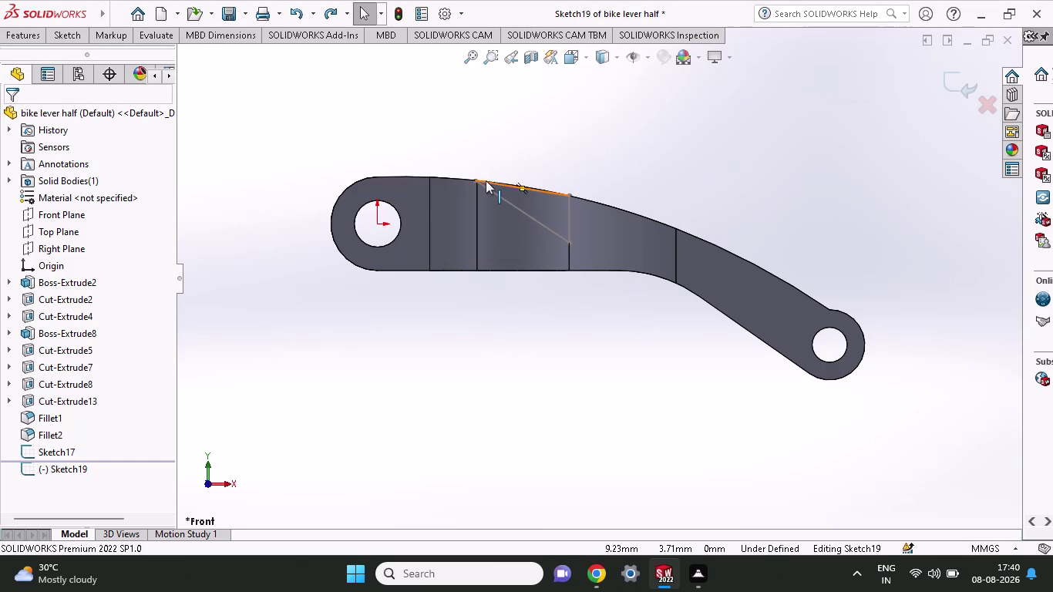
click(74, 41)
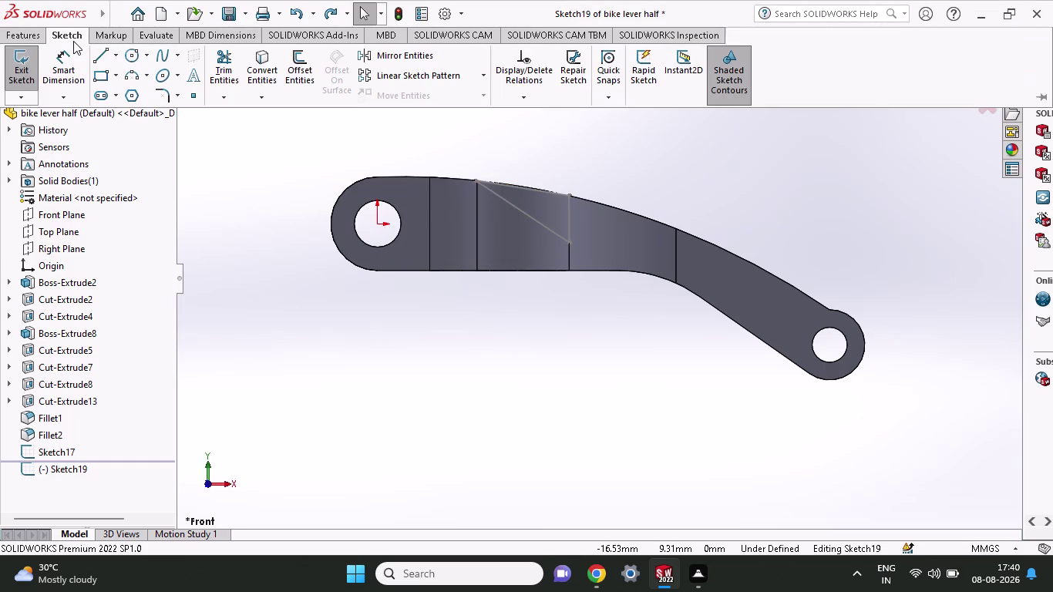
click(96, 56)
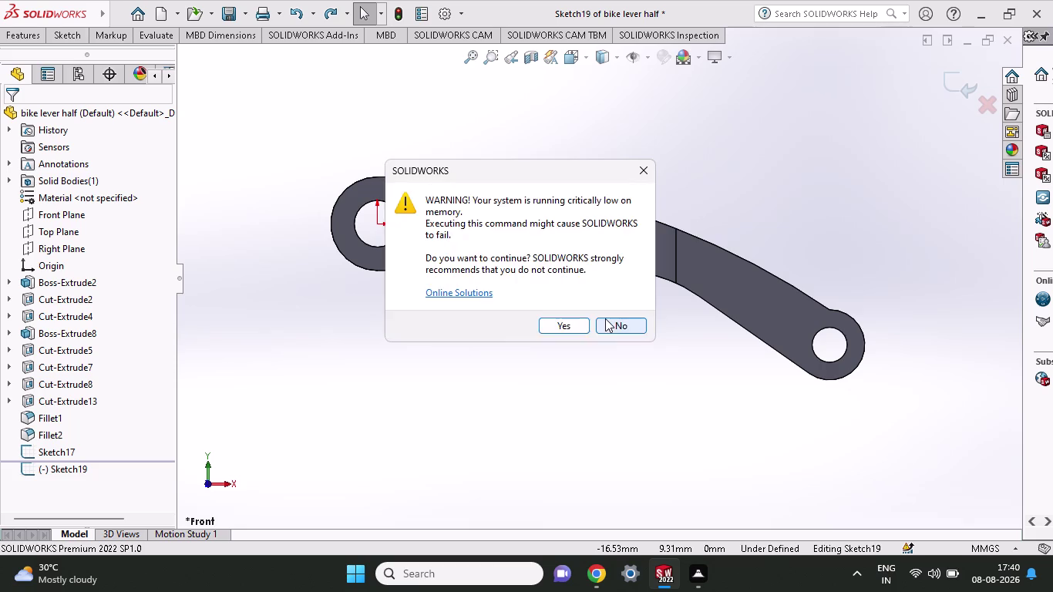
click(605, 318)
Get past the repeated memory warning and activate Line at the wedge's top corner.
click(62, 38)
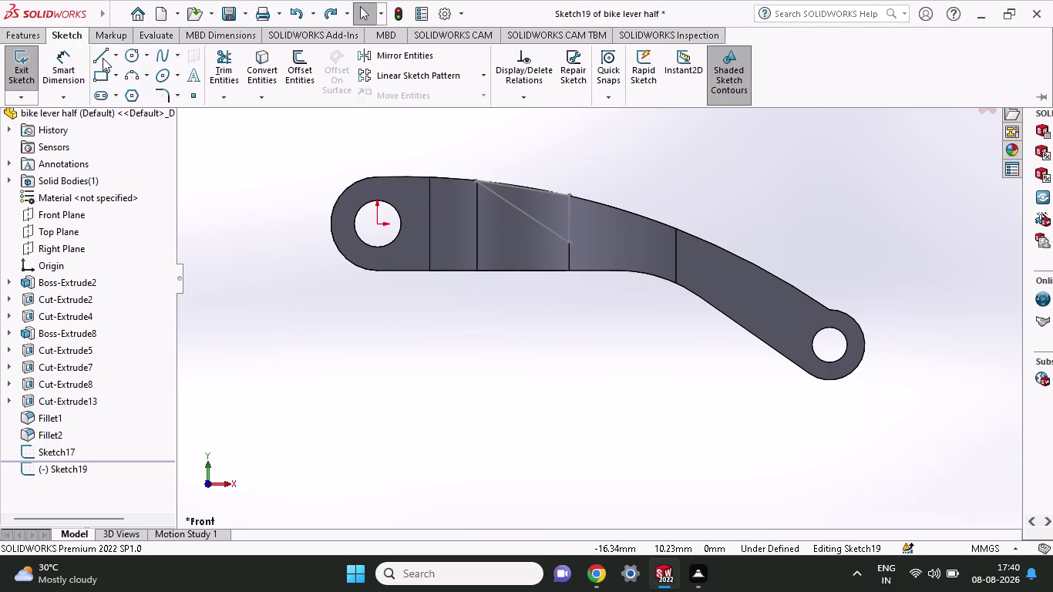
click(105, 59)
click(642, 328)
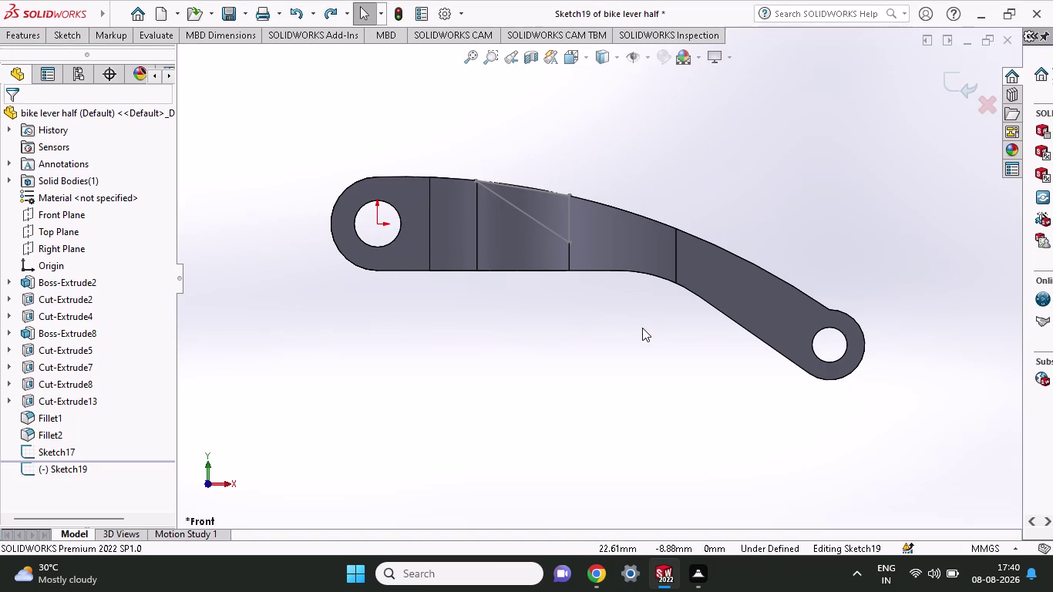
click(58, 37)
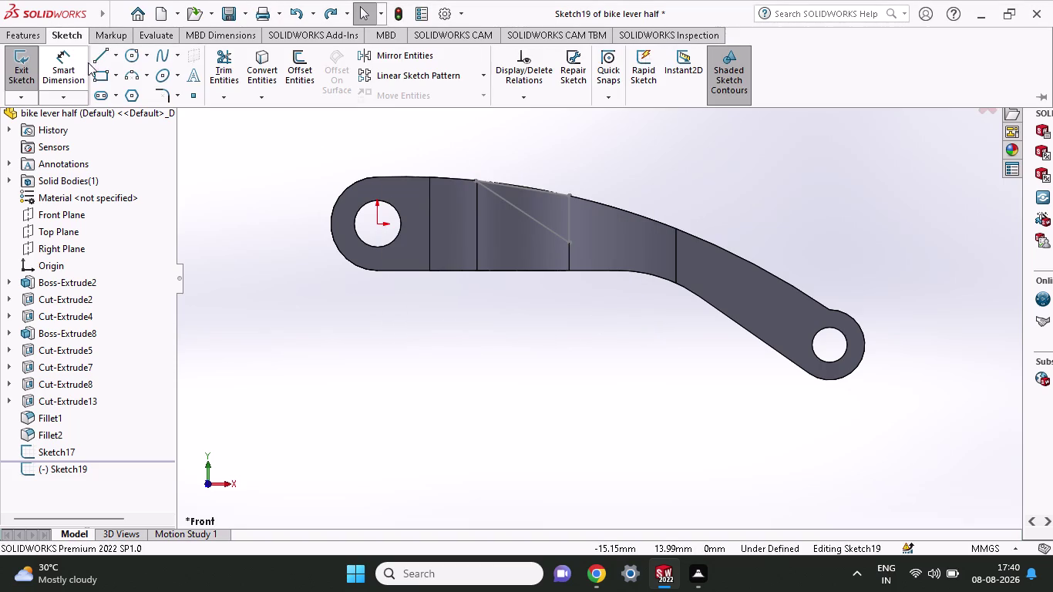
click(92, 57)
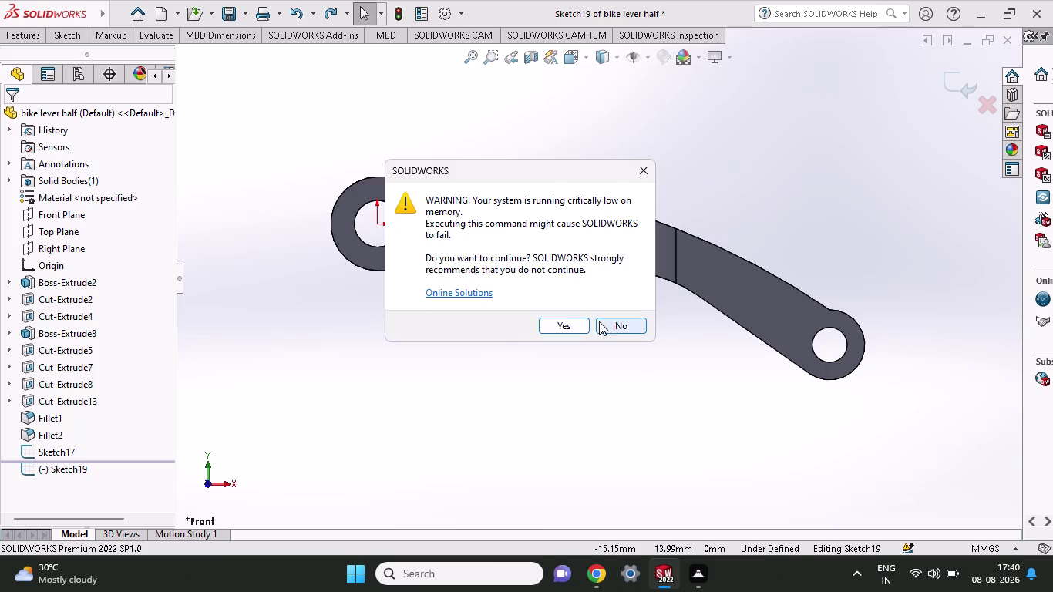
click(600, 321)
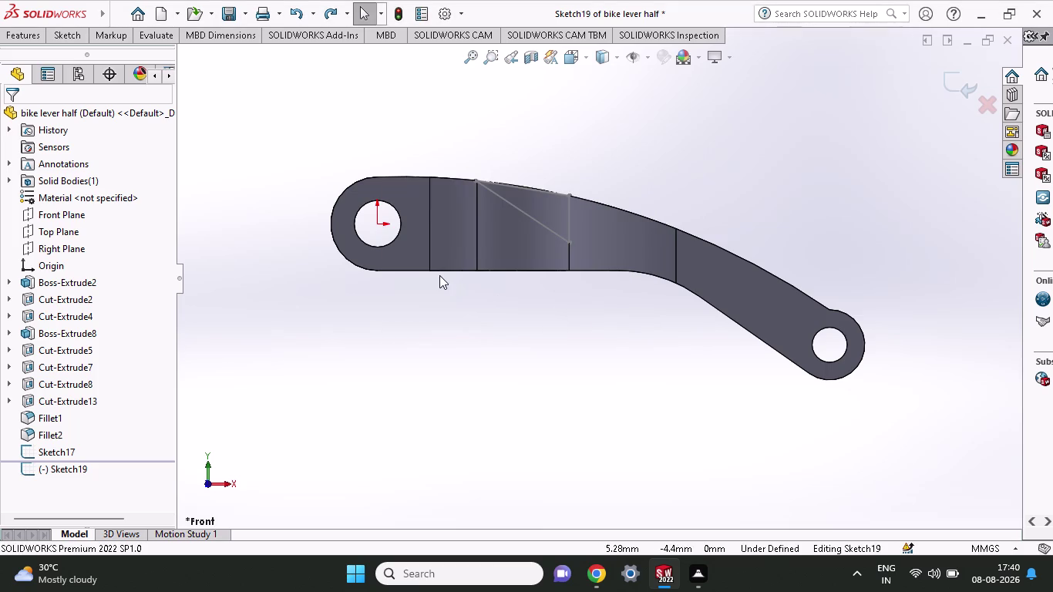
click(63, 34)
click(94, 61)
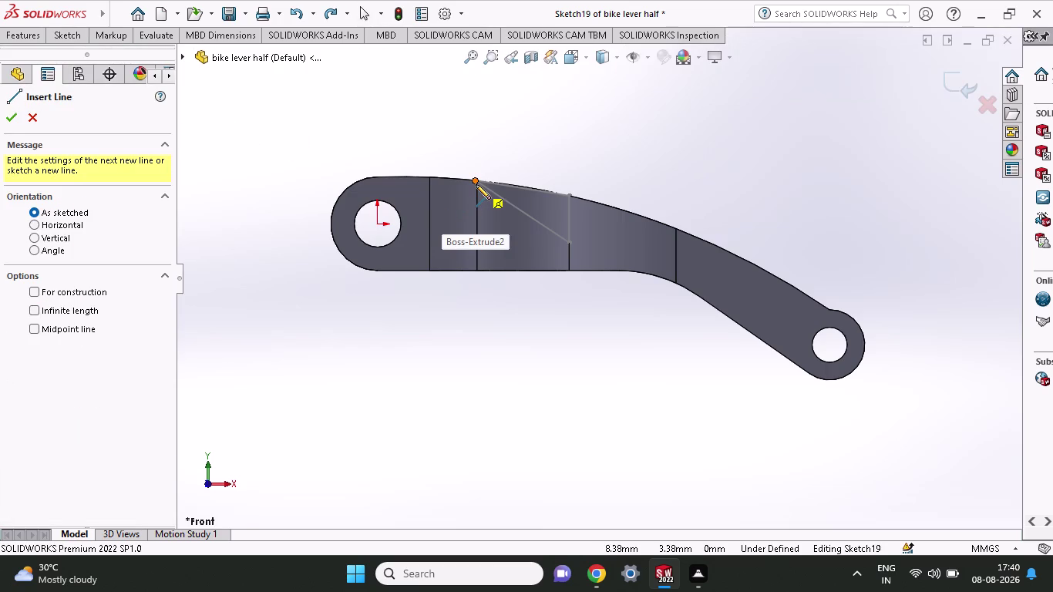
Orbit the view, draw a short horizontal line, undo it, and answer the memory warning.
middle_drag(879, 130, 863, 178)
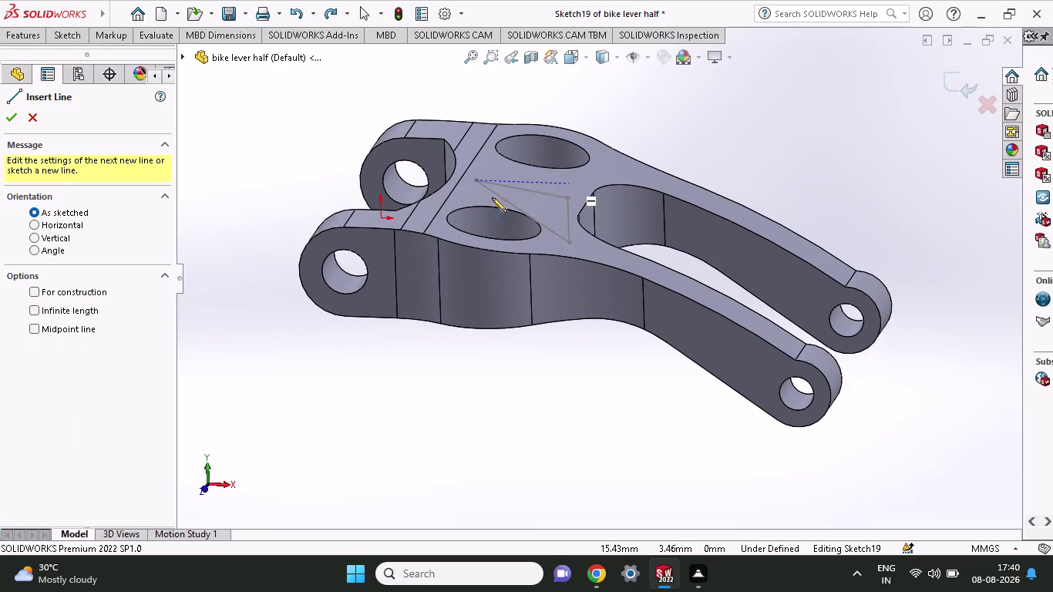
click(473, 180)
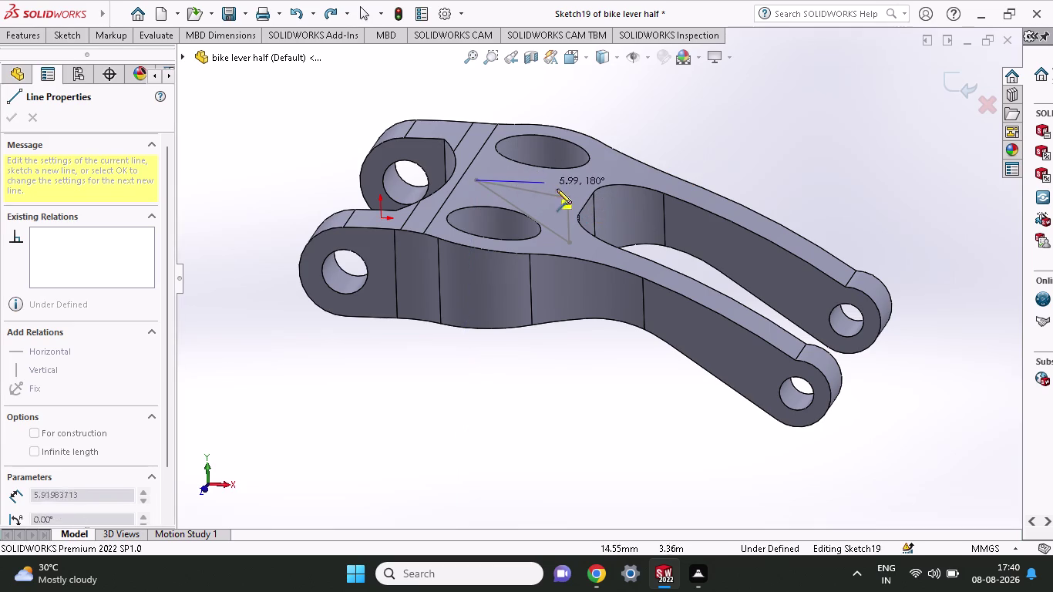
click(585, 203)
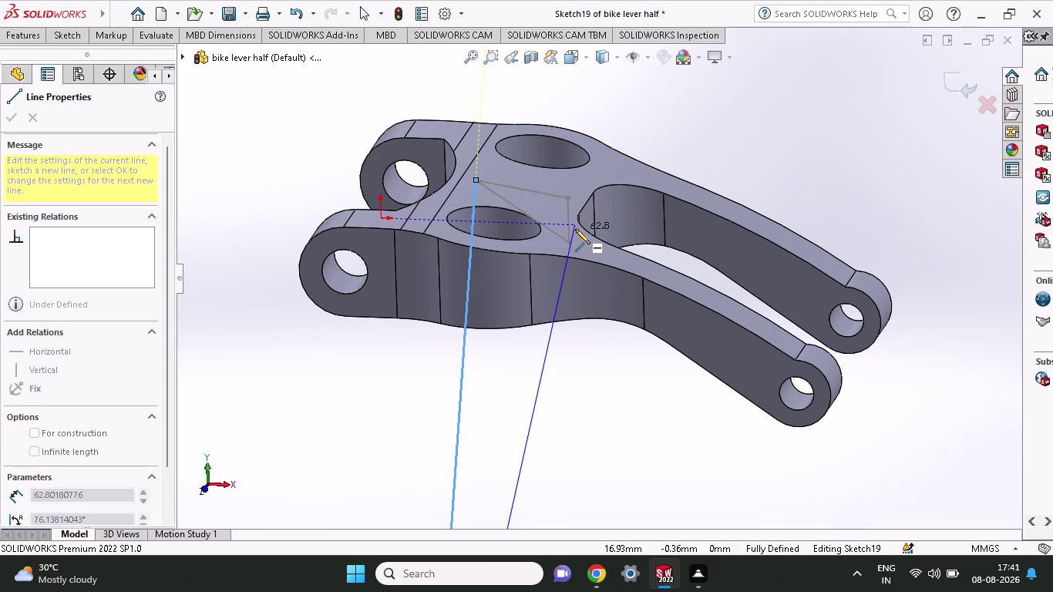
key(ctrl+z)
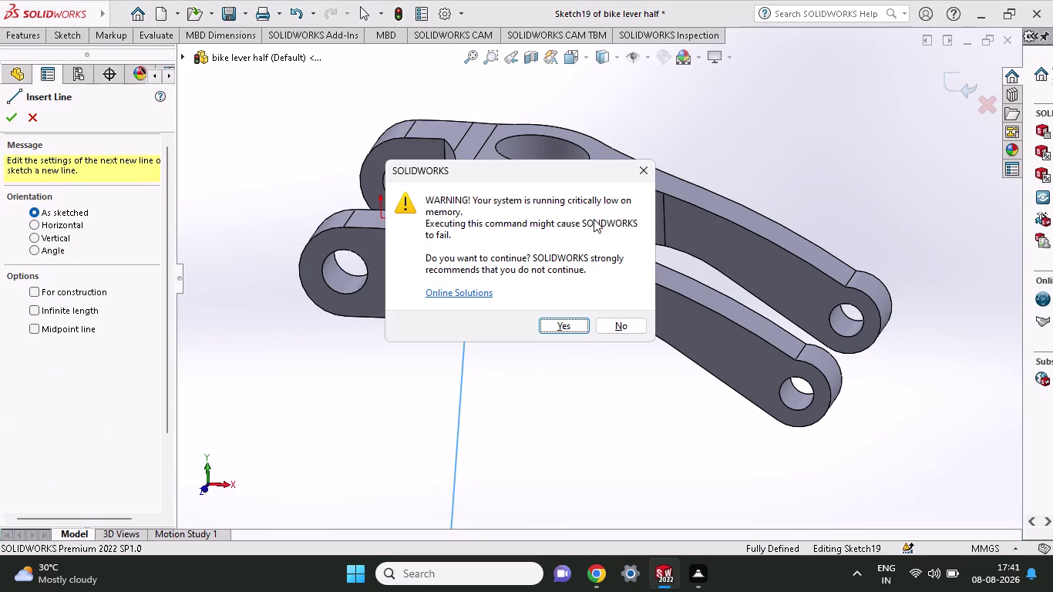
click(636, 330)
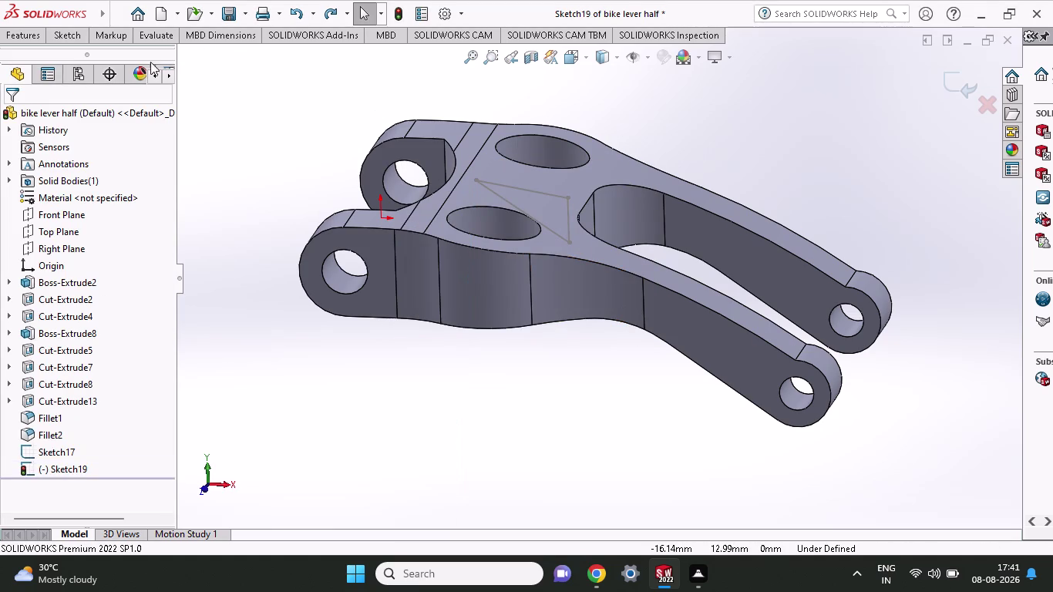
Repeatedly pick Centerline from the Sketch tab, declining the low-memory warning each time.
click(78, 38)
click(90, 58)
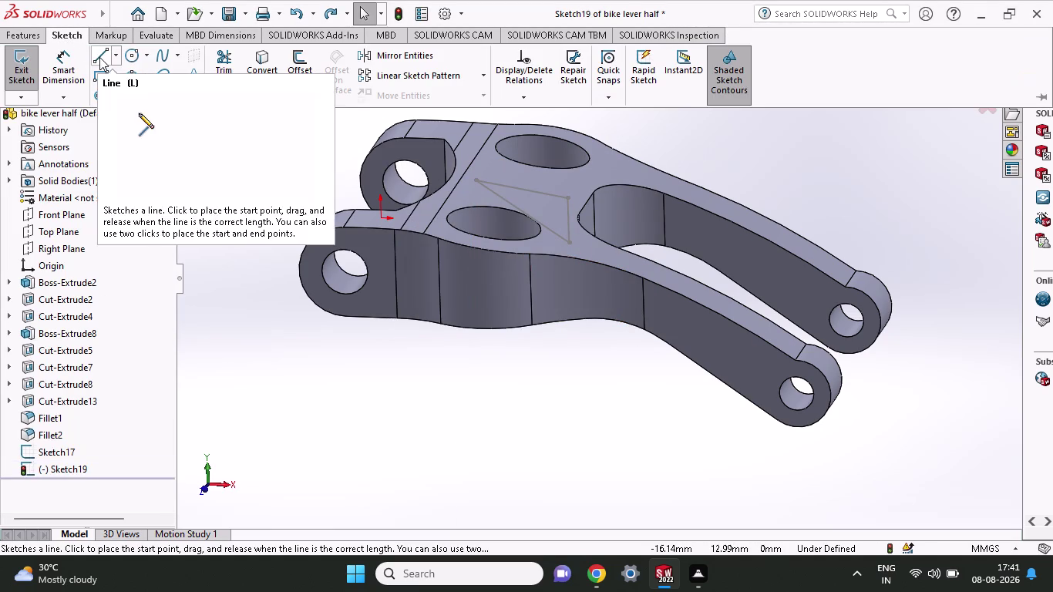
click(99, 57)
click(615, 320)
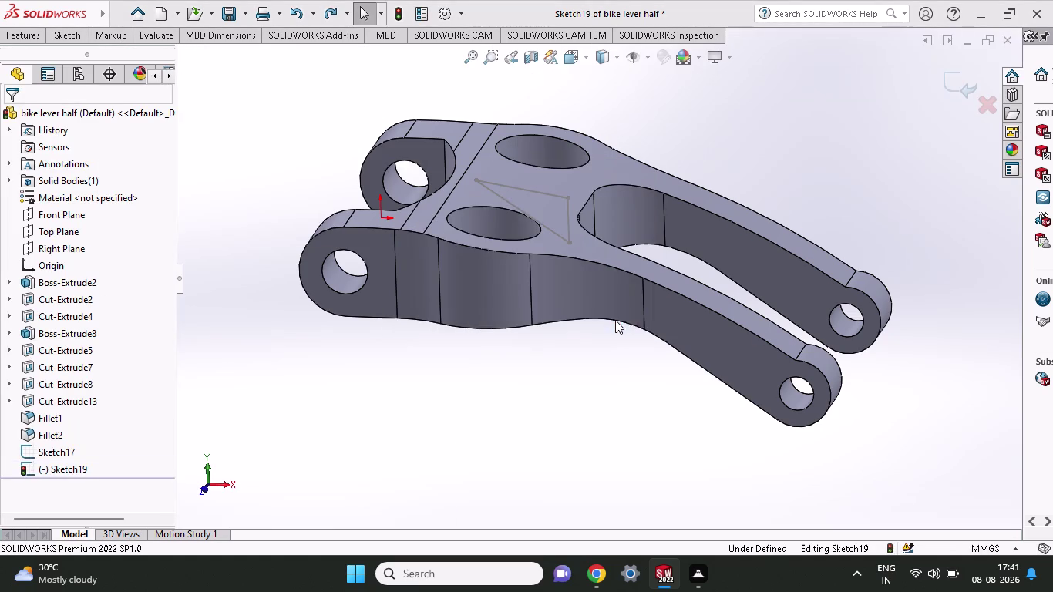
click(71, 34)
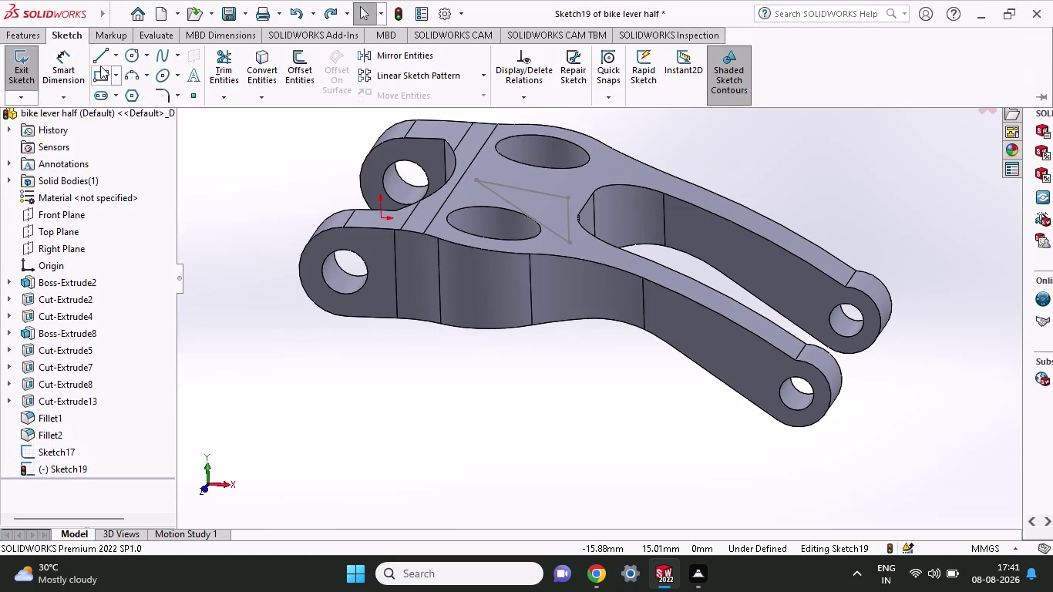
click(101, 60)
click(612, 326)
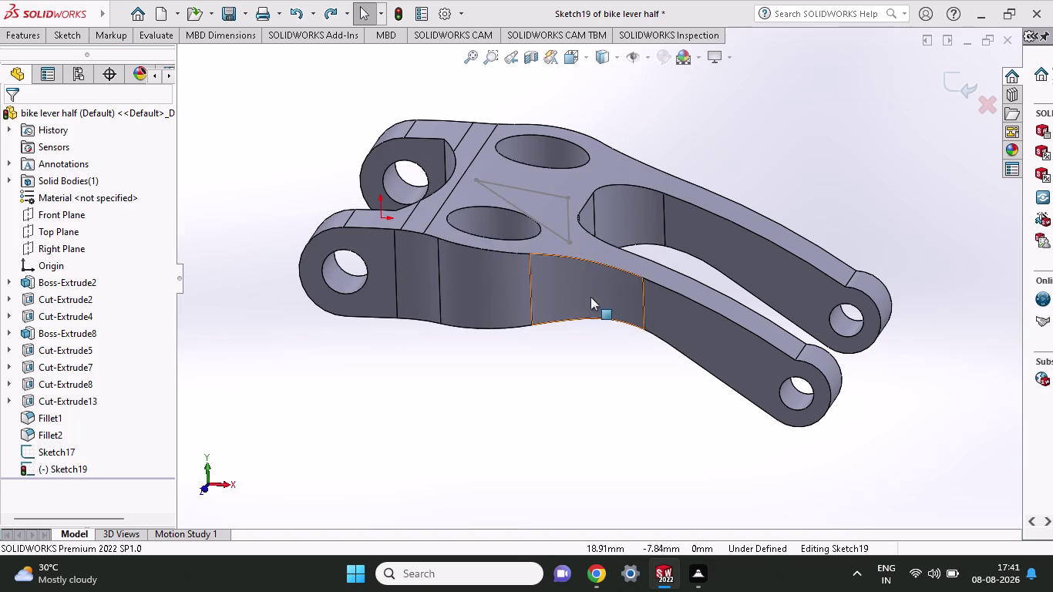
click(87, 32)
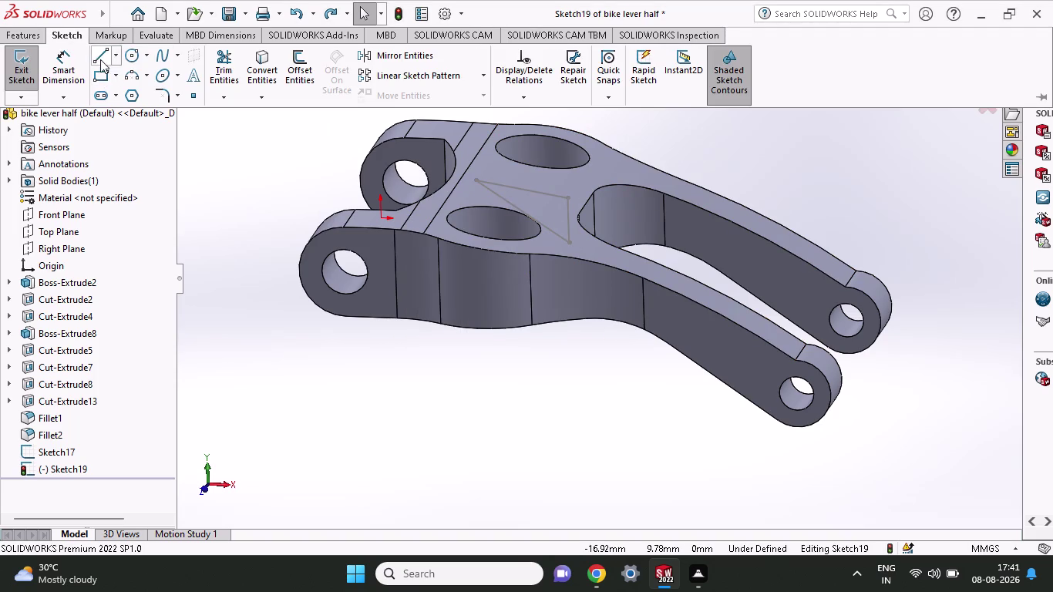
click(96, 56)
click(618, 325)
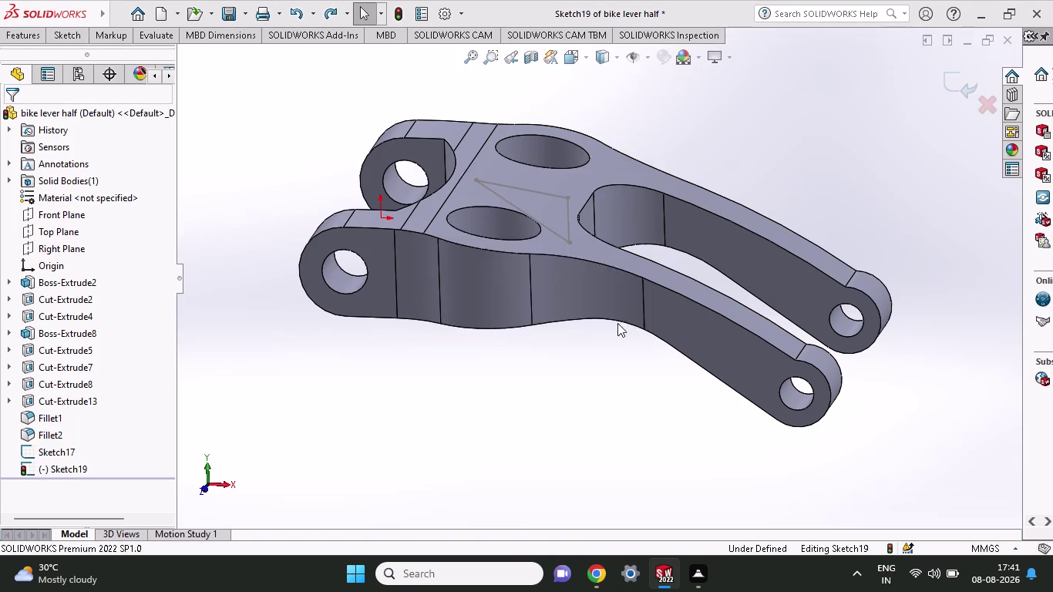
Clear the last memory warnings and place the vertical centerline below the near slot.
click(53, 31)
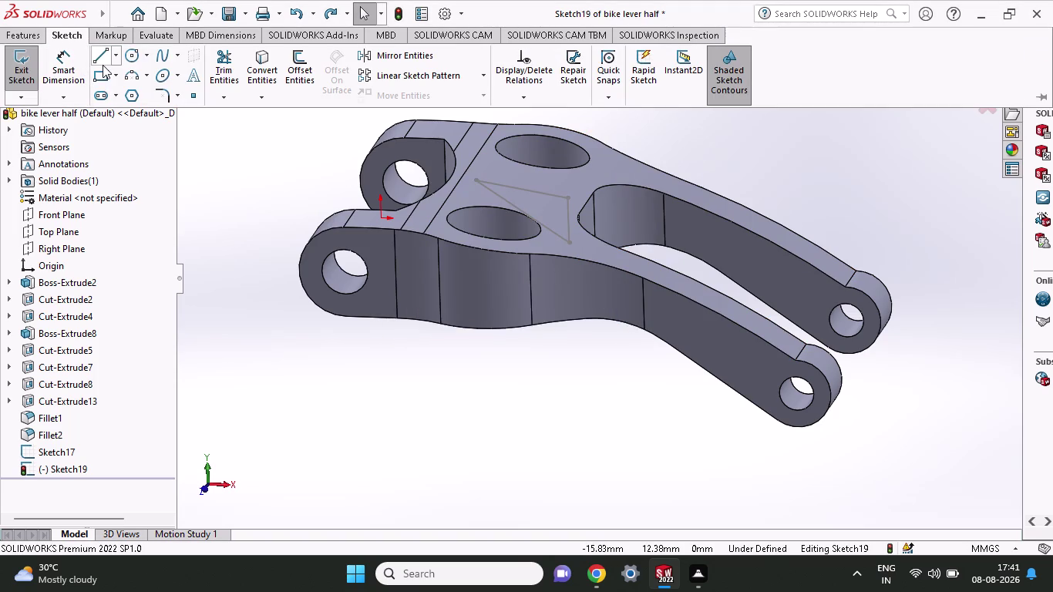
click(103, 65)
click(632, 327)
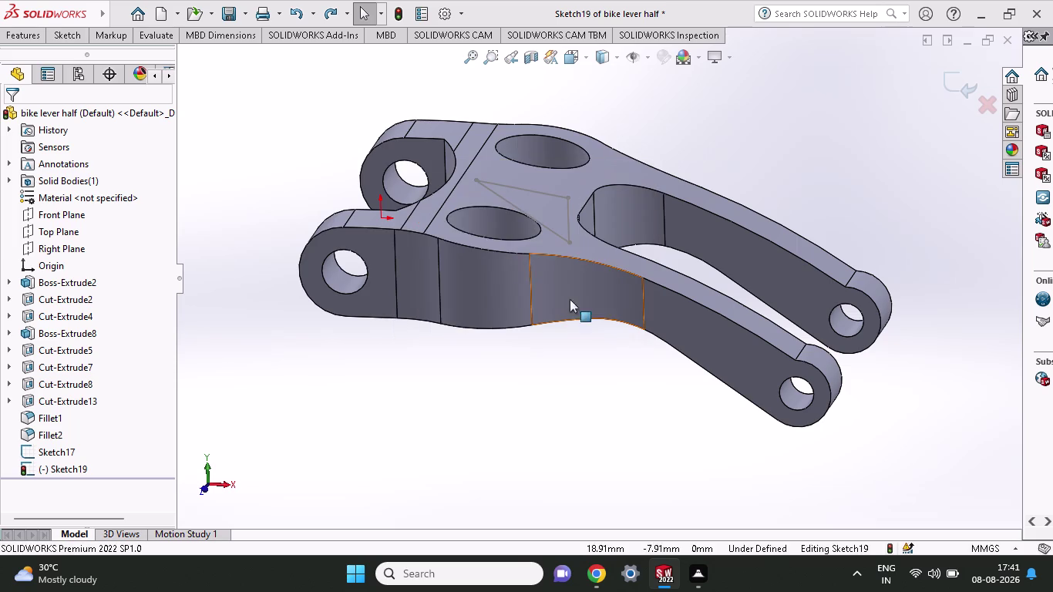
click(73, 43)
click(103, 57)
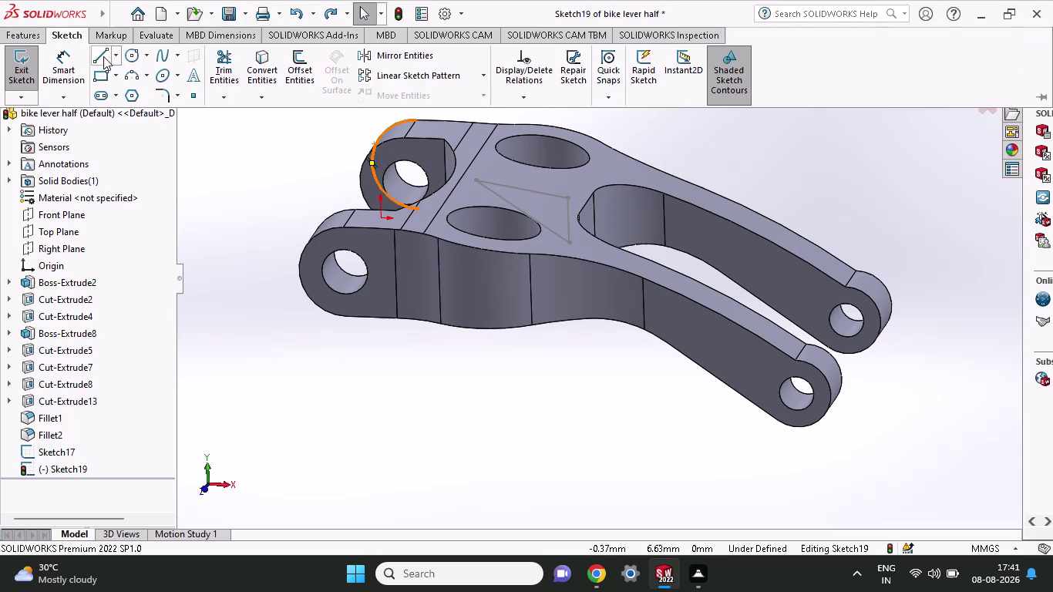
click(619, 322)
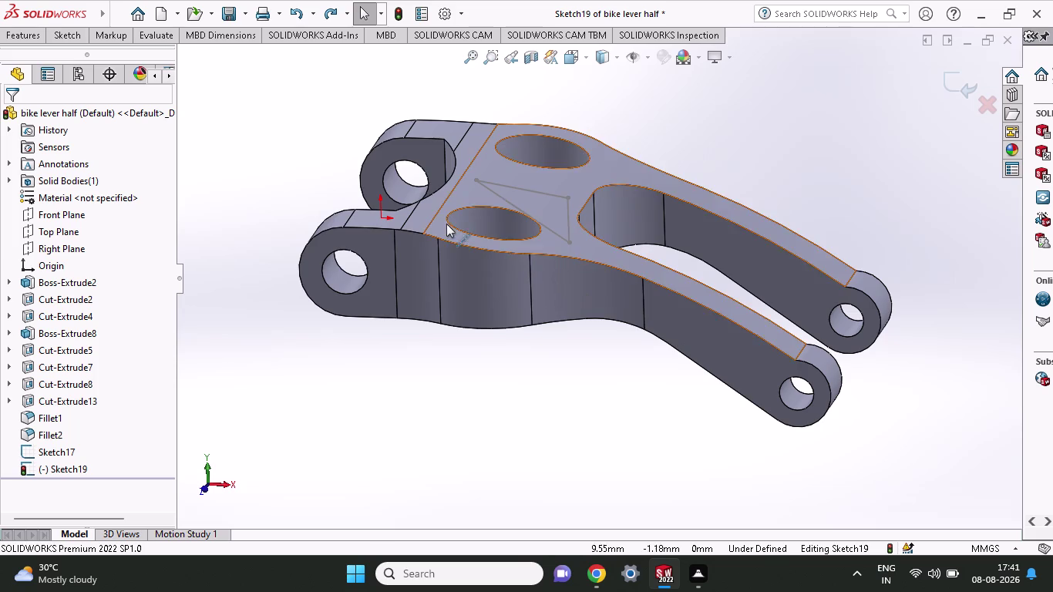
click(66, 31)
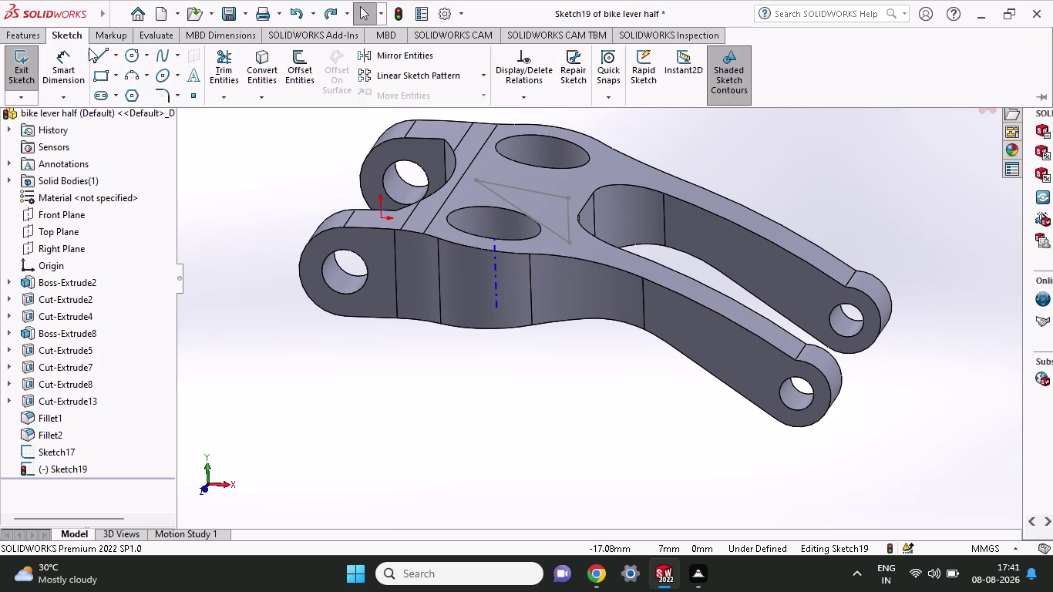
Draw a line in Sketch19 starting at the wedge's upper corner.
click(98, 51)
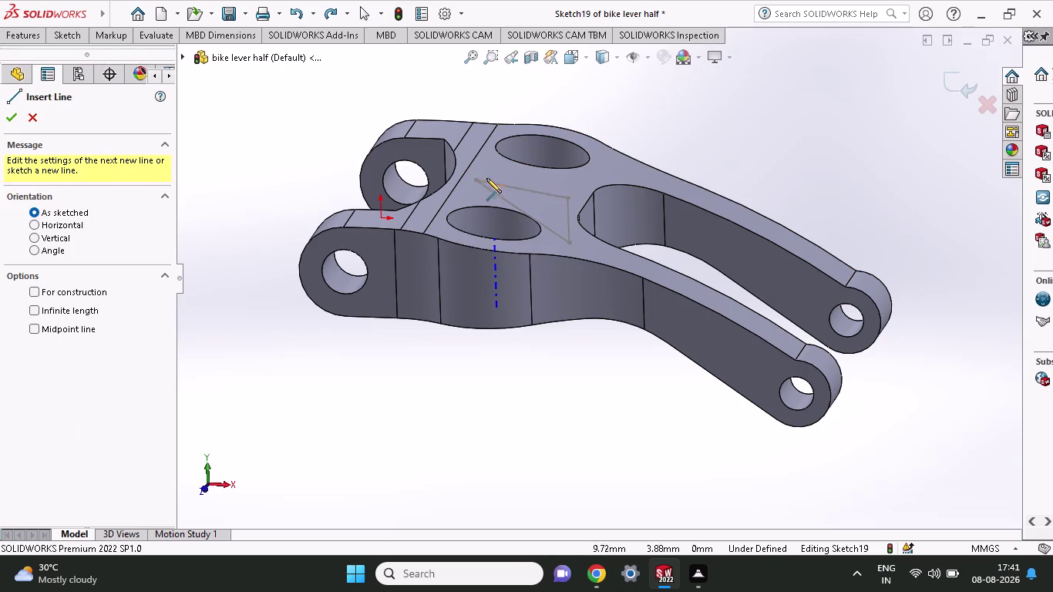
click(476, 181)
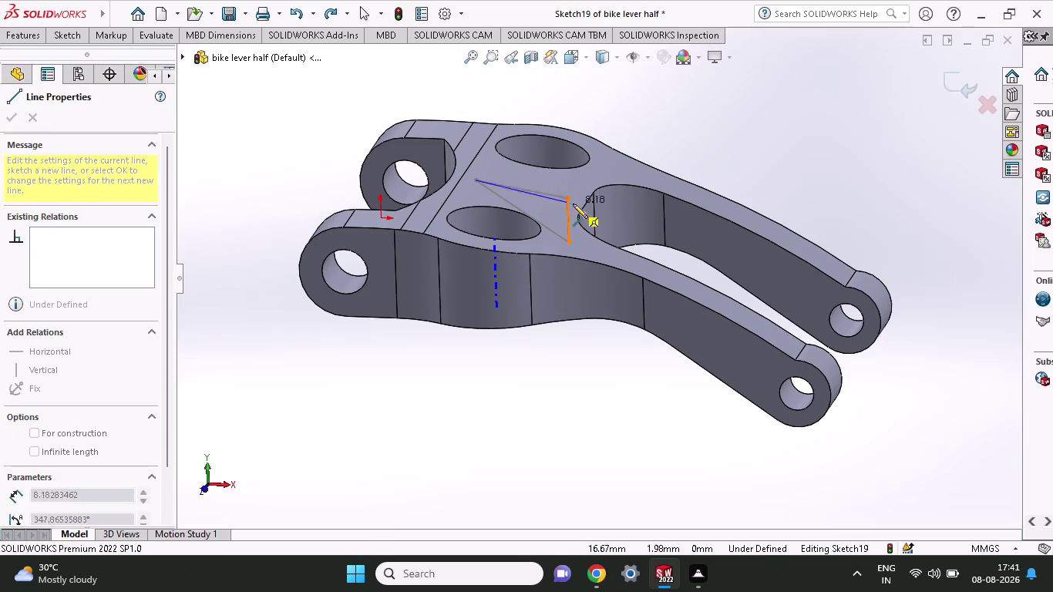
double_click(587, 200)
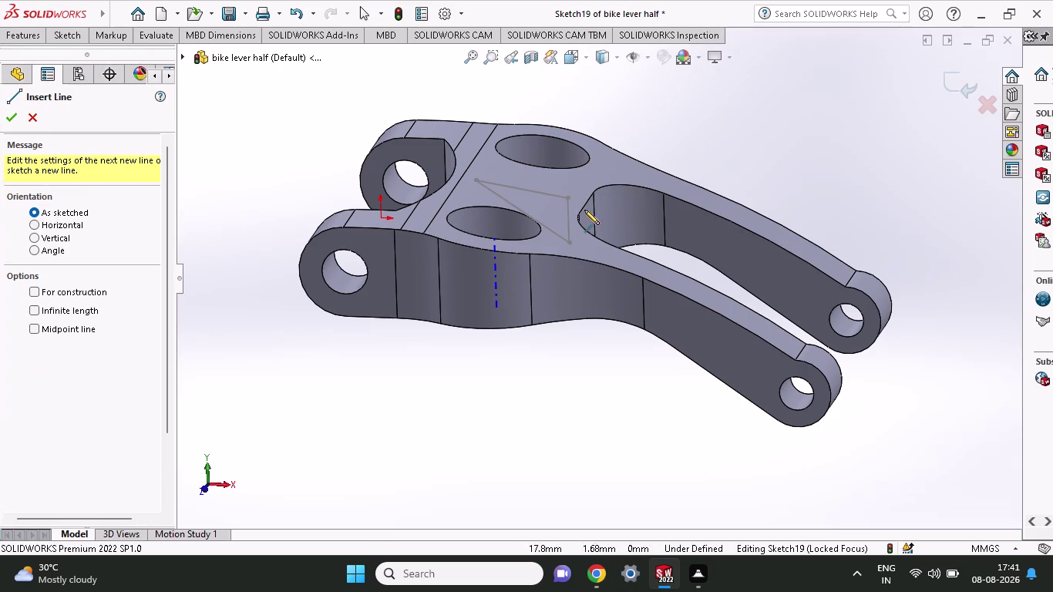
Orbit to a side view, then undo the line and Sketch19, reopening Sketch17.
middle_drag(747, 139, 747, 130)
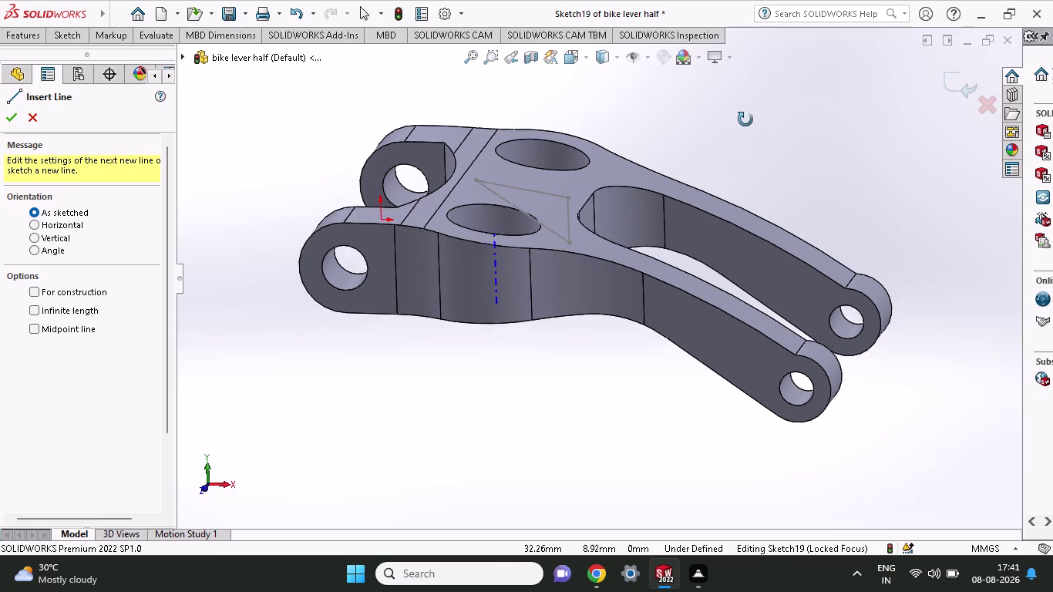
middle_drag(747, 130, 763, 94)
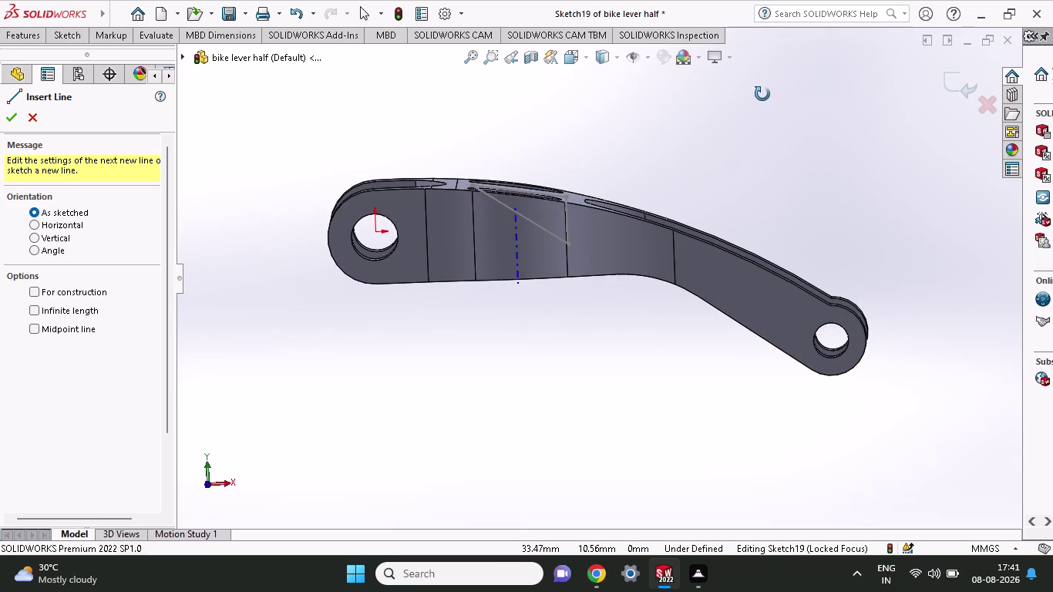
middle_drag(762, 94, 763, 85)
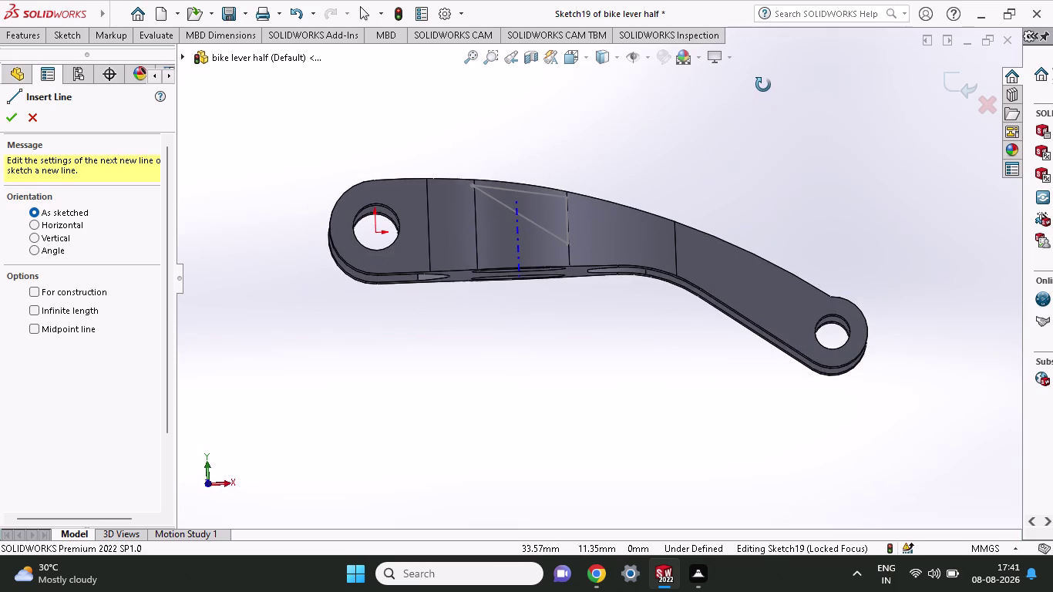
middle_drag(763, 85, 763, 91)
scroll(down, 3)
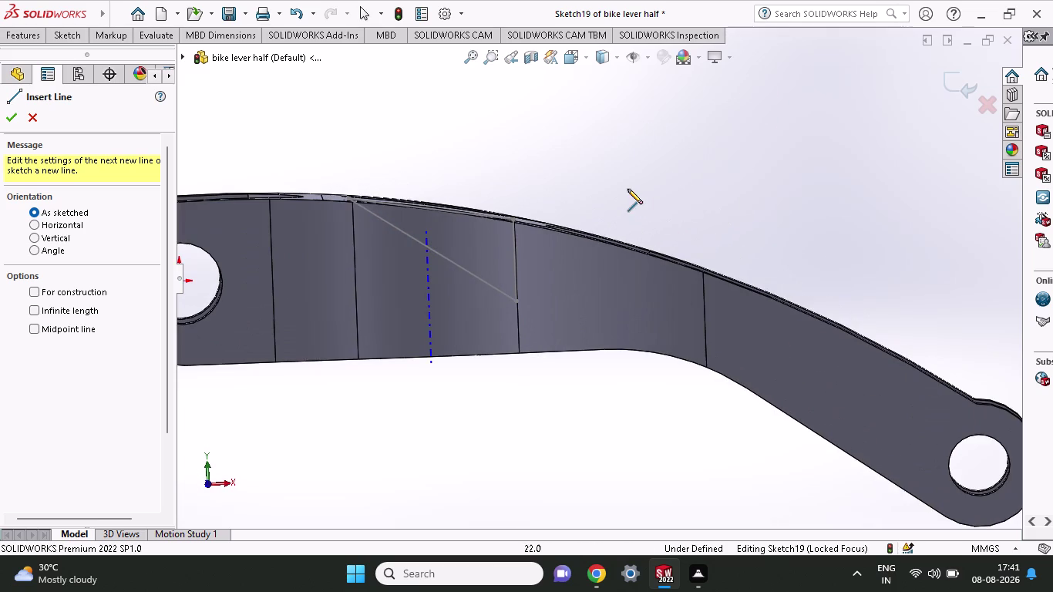
key(ctrl+z)
key(ctrl+z)
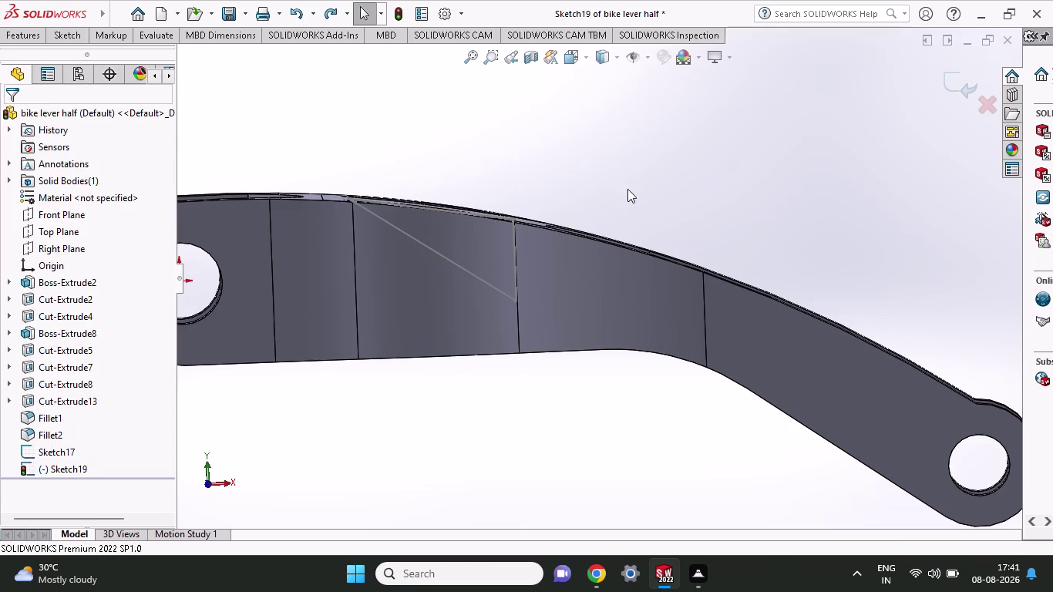
key(ctrl+z)
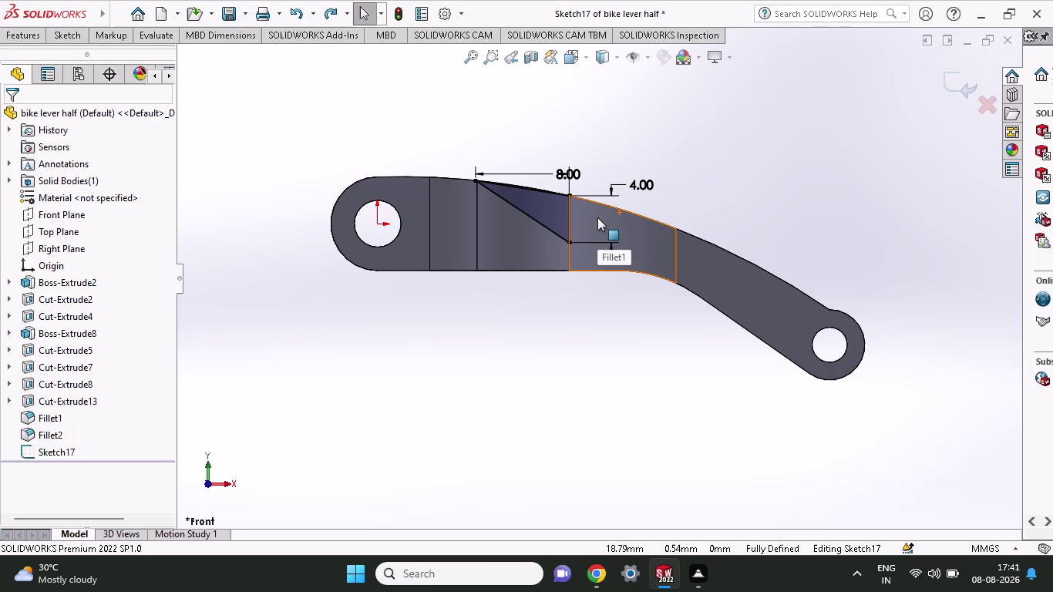
Zoom and orbit to inspect Sketch17's wedge and the top slots, dismissing the memory warning.
scroll(down, 3)
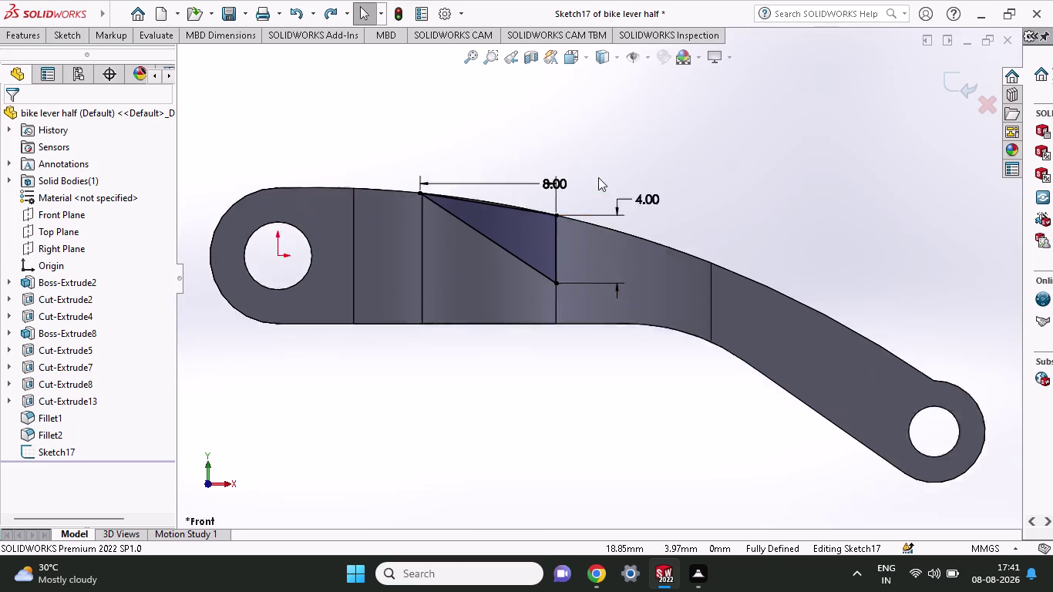
scroll(down, 3)
middle_click(587, 229)
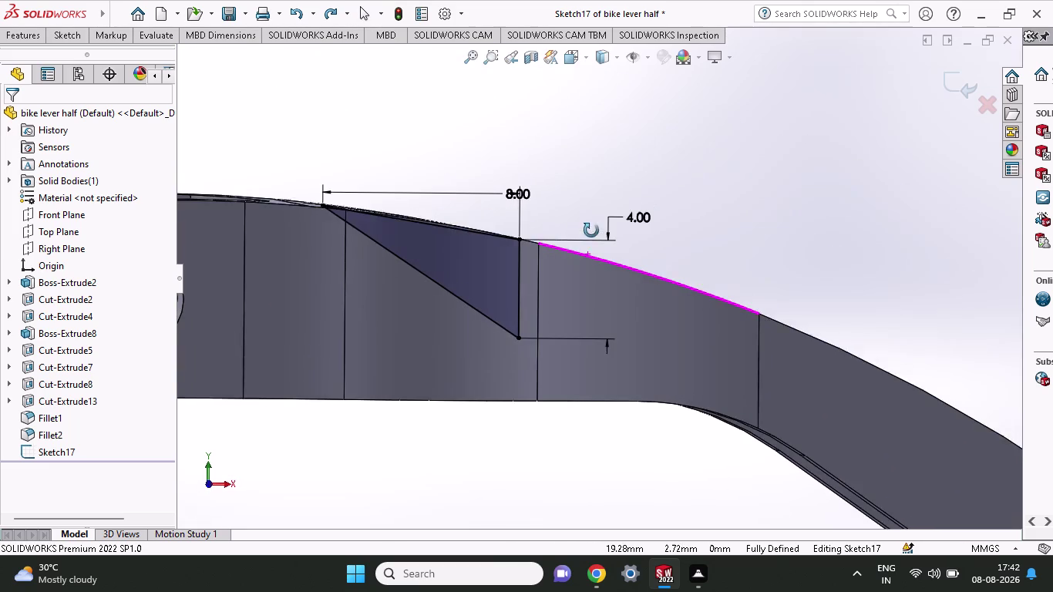
middle_drag(591, 231, 590, 242)
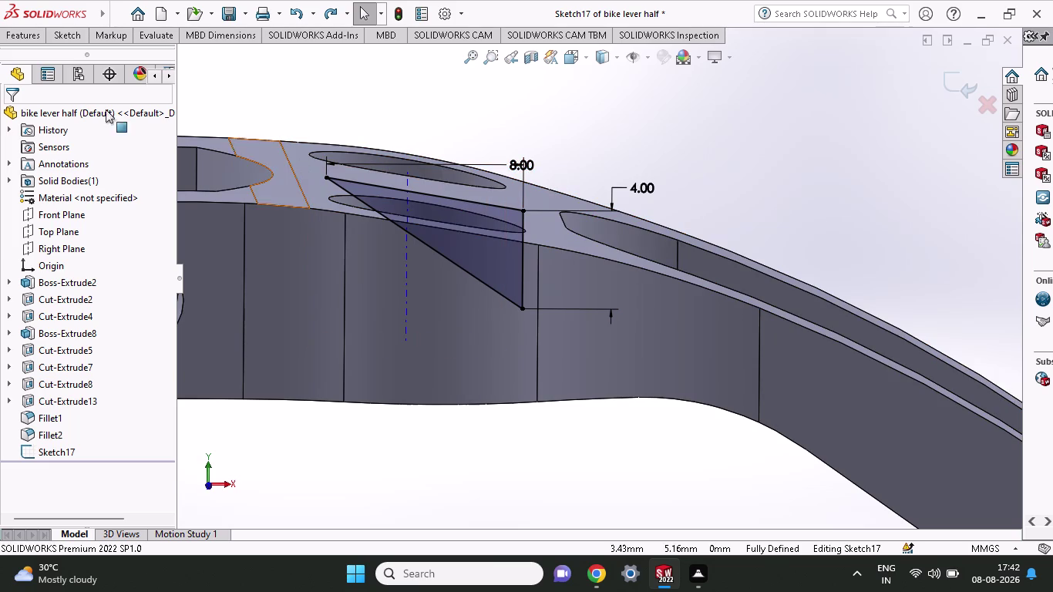
click(71, 40)
click(107, 53)
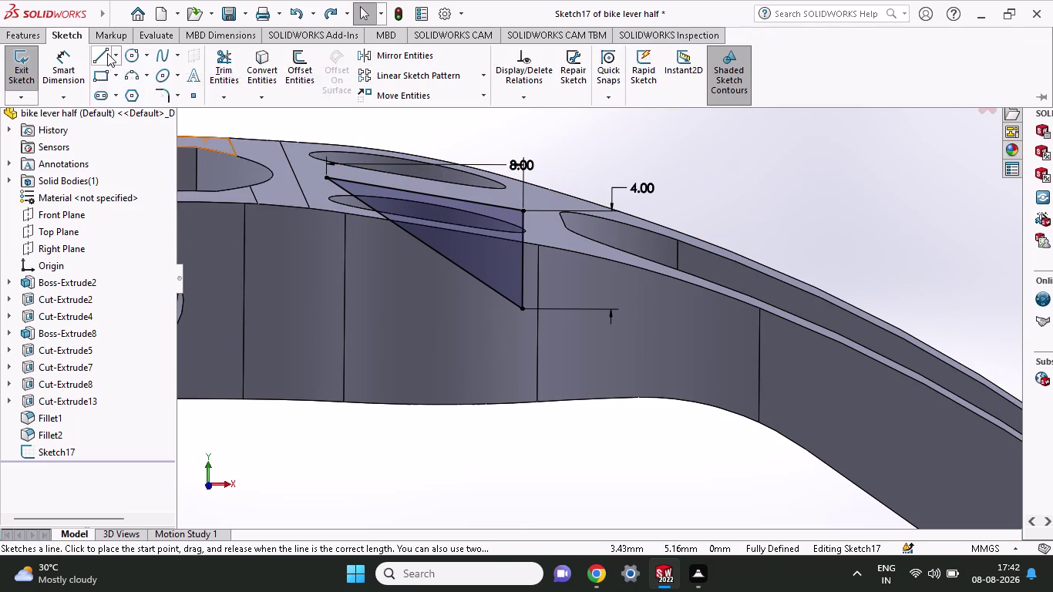
click(631, 323)
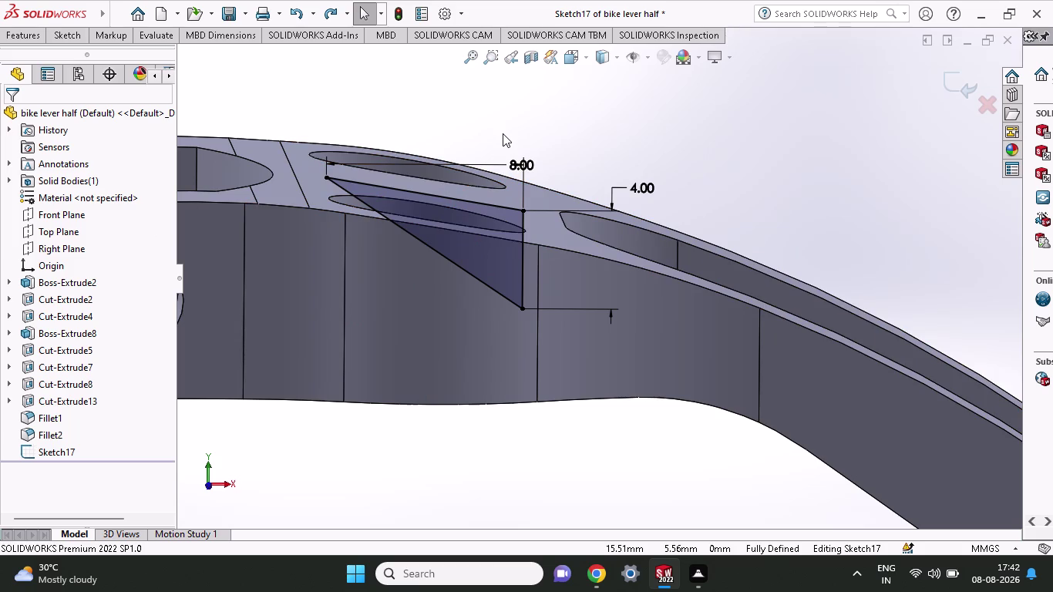
View Sketch17's wedge with its 8.00 and 4.00 dimensions straight on from the front.
key(ctrl+z)
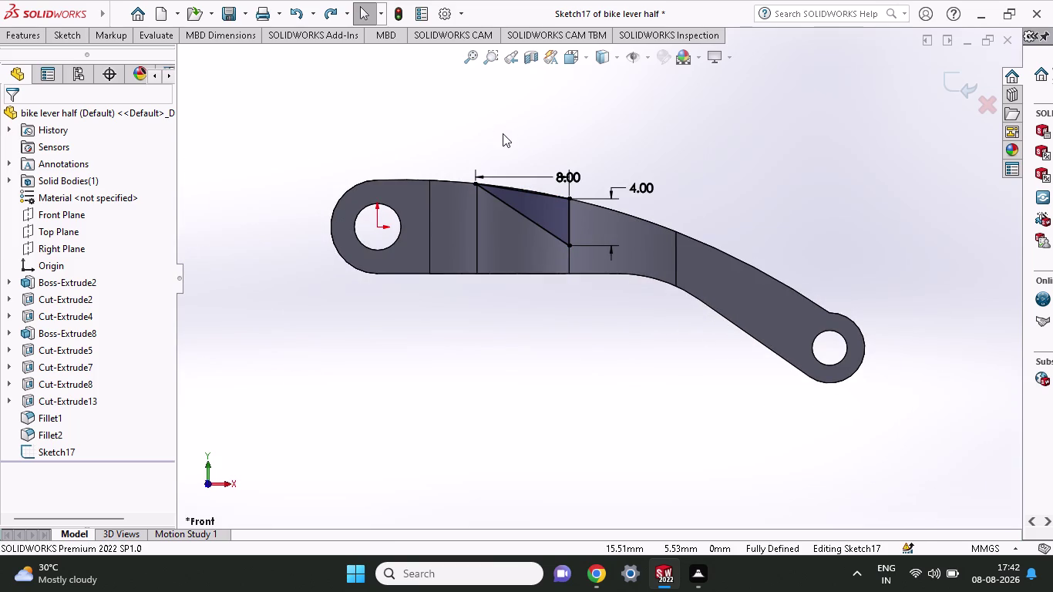
key(ctrl+z)
key(ctrl+z)
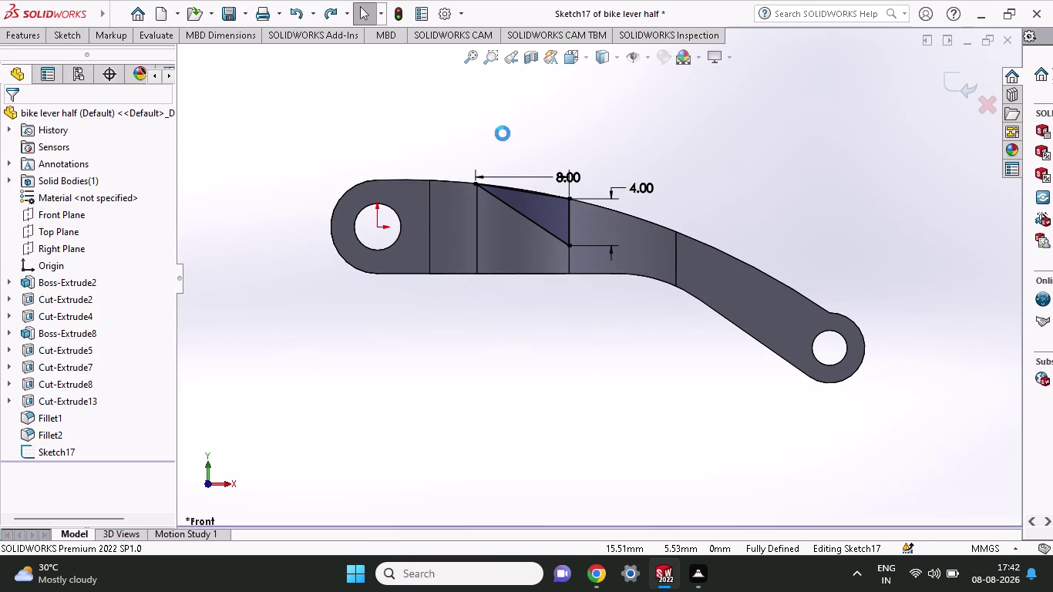
key(ctrl+z)
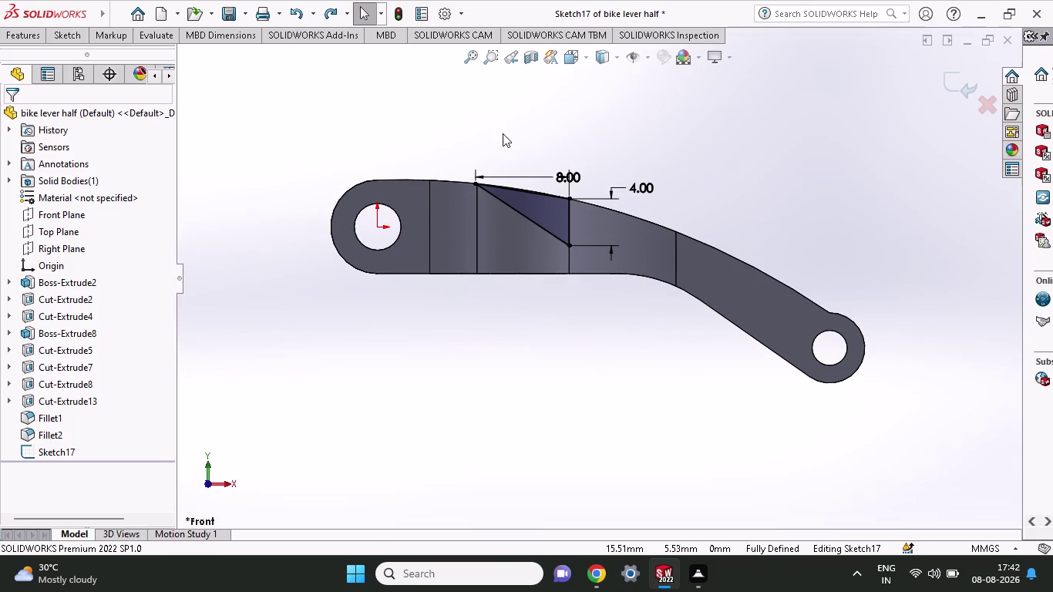